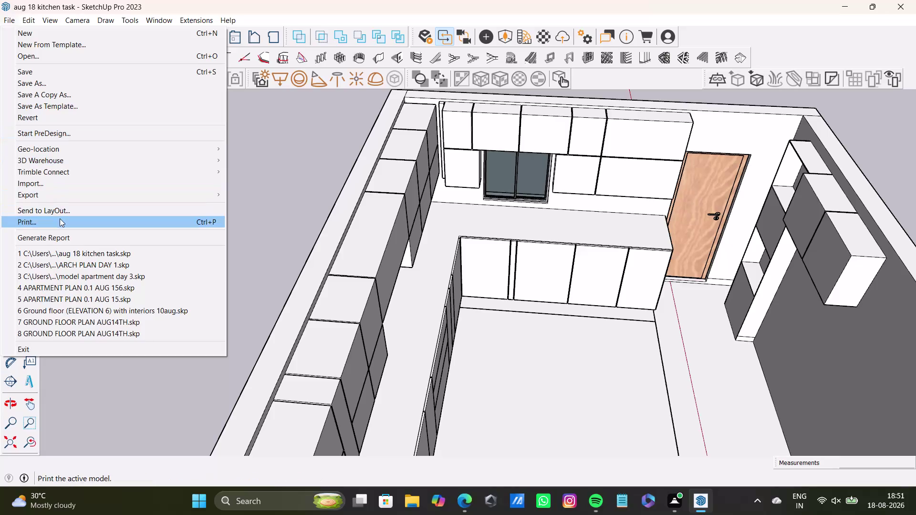
Import the Fridge model file from the Downloads folder.
click(57, 183)
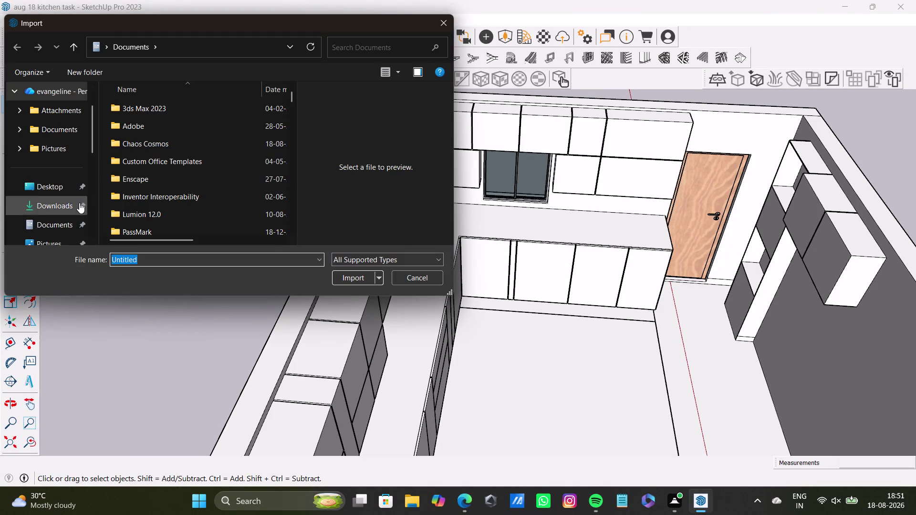
scroll(up, 3)
click(51, 93)
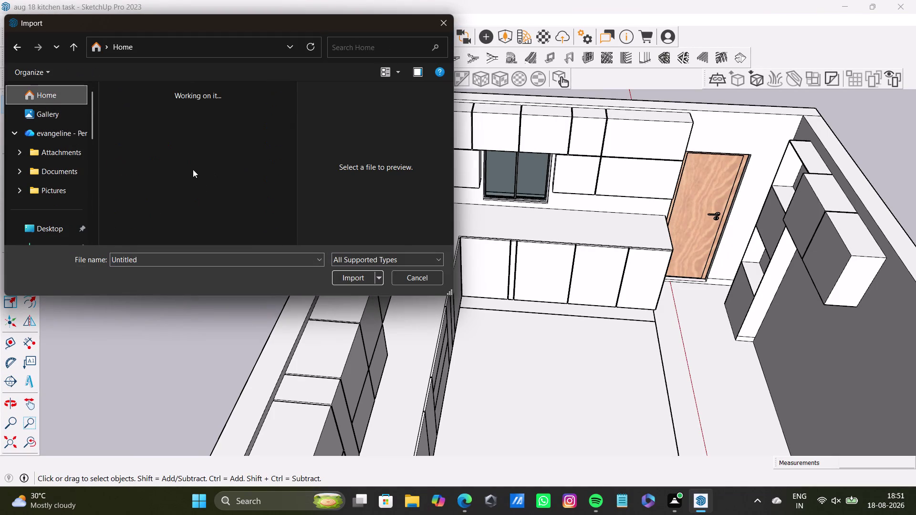
scroll(down, 3)
scroll(down, 3)
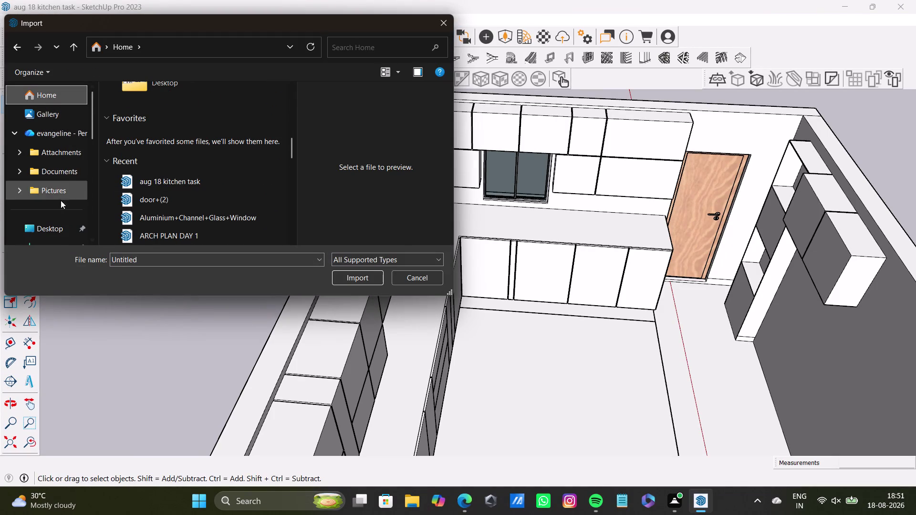
click(51, 230)
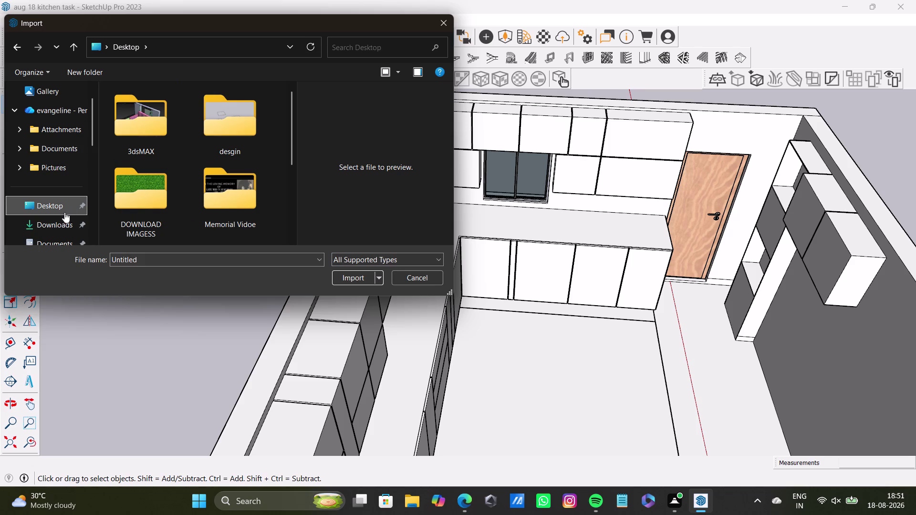
click(61, 223)
click(158, 130)
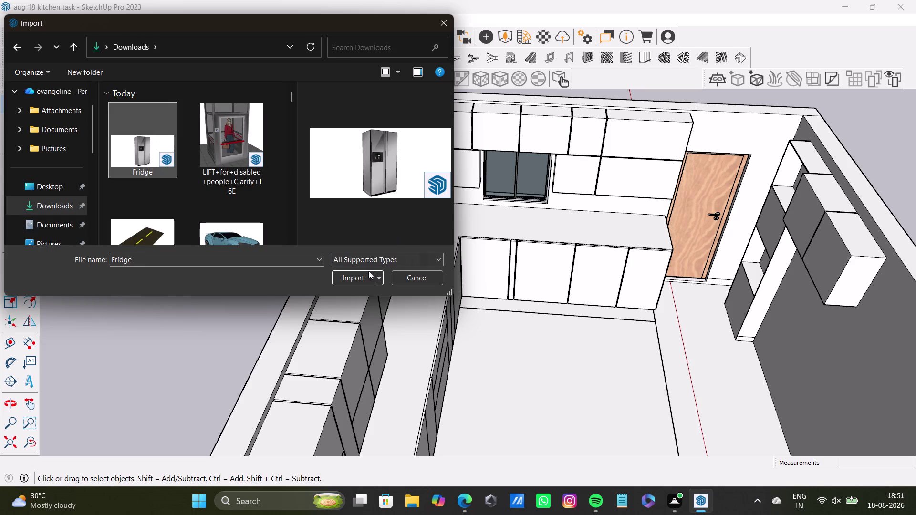
click(361, 275)
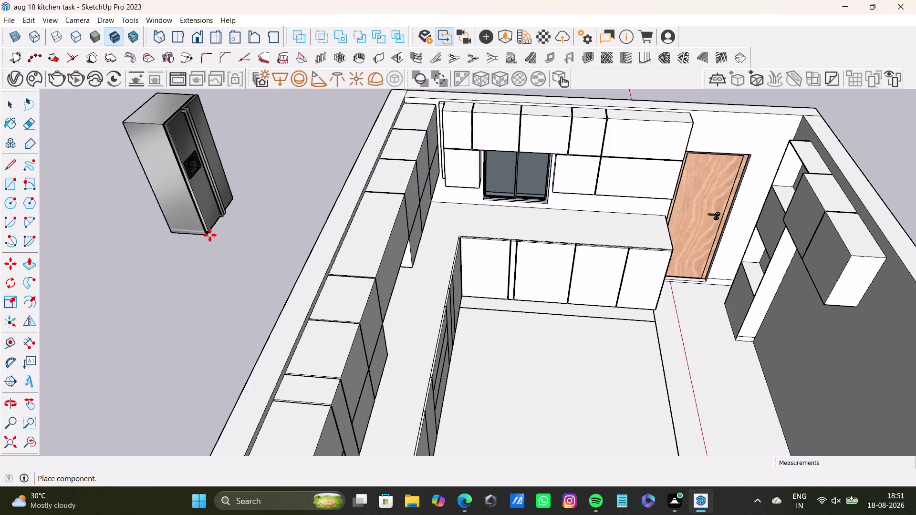
Drop the imported fridge into the scene and orbit in close to it.
click(210, 237)
scroll(down, 3)
middle_drag(300, 251, 416, 326)
middle_drag(409, 319, 389, 326)
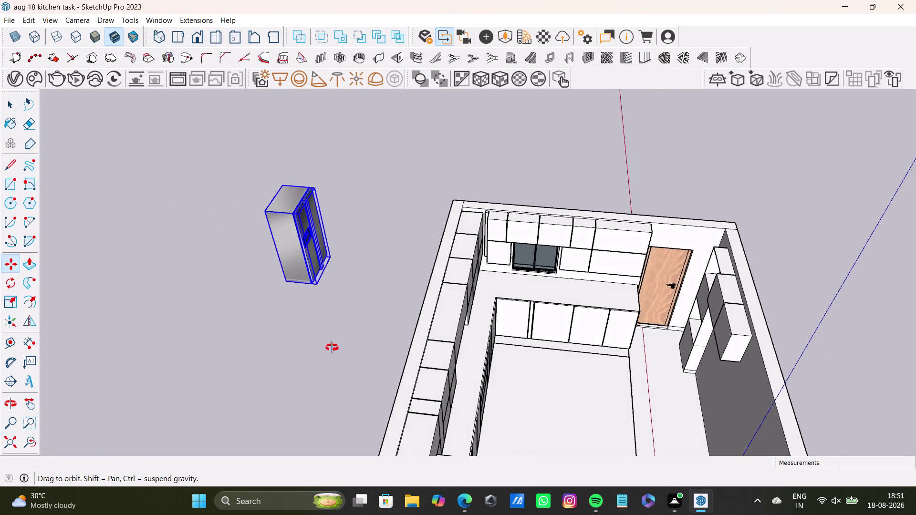
middle_drag(389, 326, 165, 340)
scroll(up, 3)
middle_drag(442, 220, 449, 342)
scroll(down, 3)
scroll(up, 3)
middle_drag(496, 255, 517, 348)
middle_drag(525, 345, 479, 358)
Rotate the fridge 180 degrees about the red axis from its corner.
key(q)
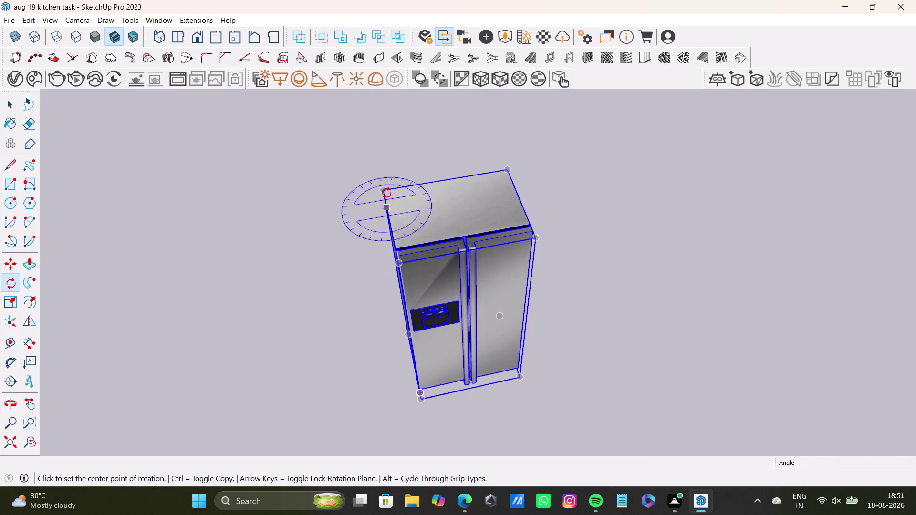
drag(383, 190, 402, 186)
click(511, 168)
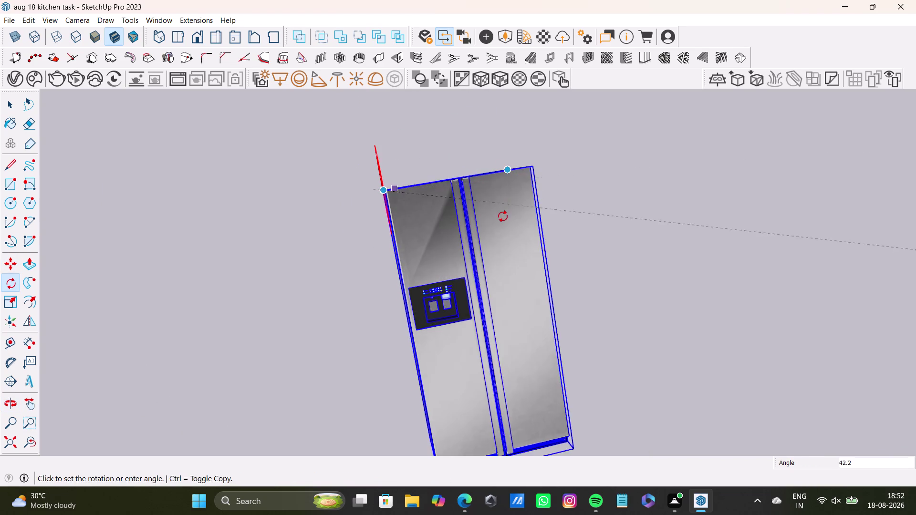
key(space)
key(q)
key(Up)
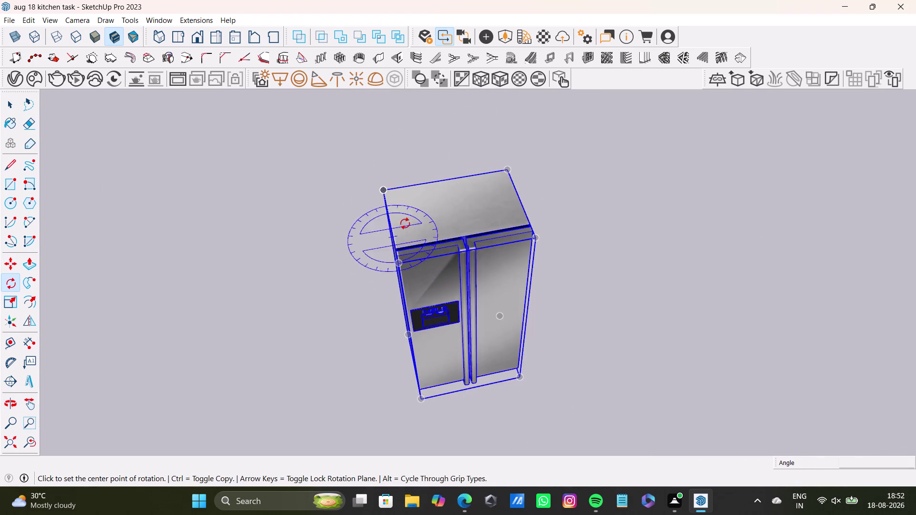
click(384, 190)
click(509, 167)
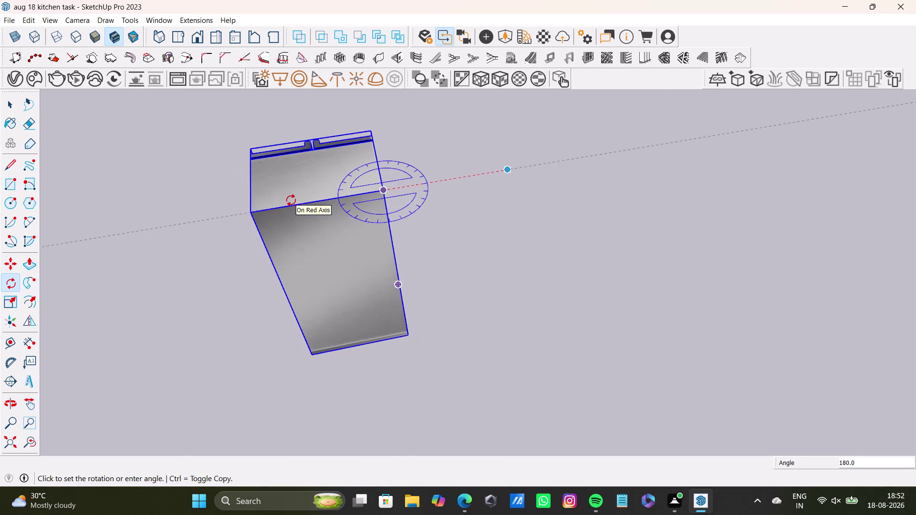
click(291, 201)
key(space)
scroll(down, 3)
middle_drag(304, 270, 586, 276)
scroll(down, 3)
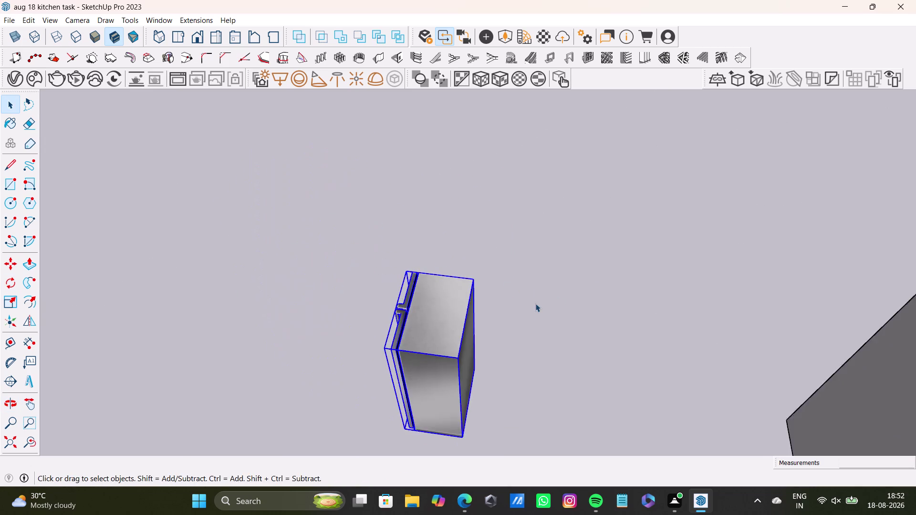
middle_drag(536, 303, 523, 177)
Move the fridge over into the kitchen corner.
key(m)
drag(455, 322, 459, 320)
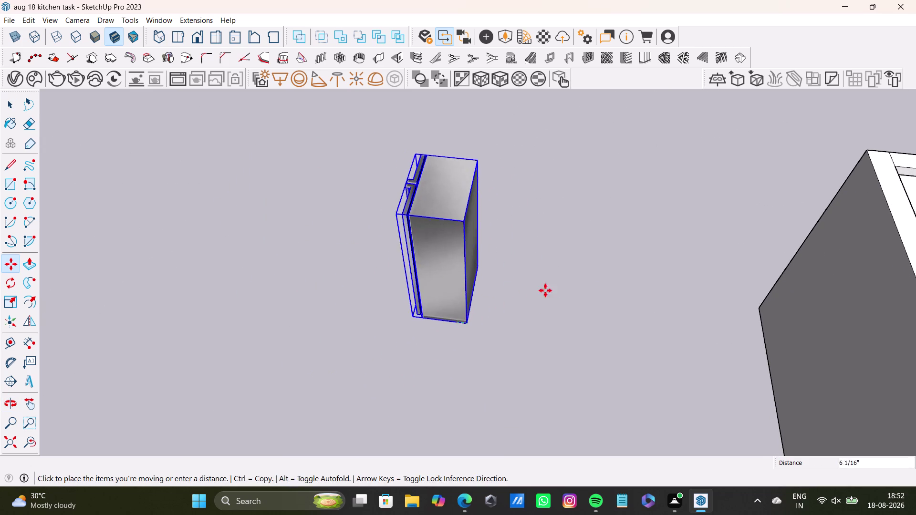
scroll(down, 3)
middle_drag(849, 300, 399, 225)
scroll(down, 3)
scroll(up, 3)
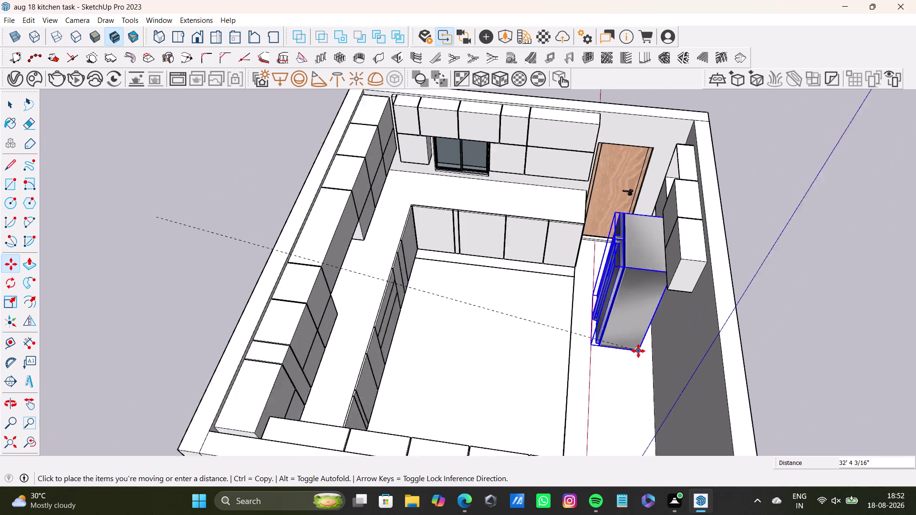
middle_drag(631, 350, 749, 335)
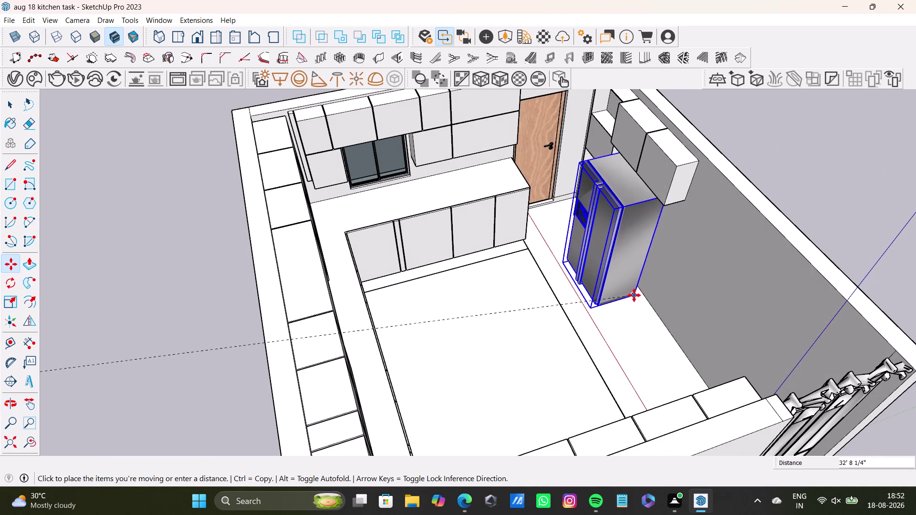
click(636, 294)
Snap the fridge's bottom corner against the wall.
scroll(up, 3)
middle_drag(622, 288, 544, 219)
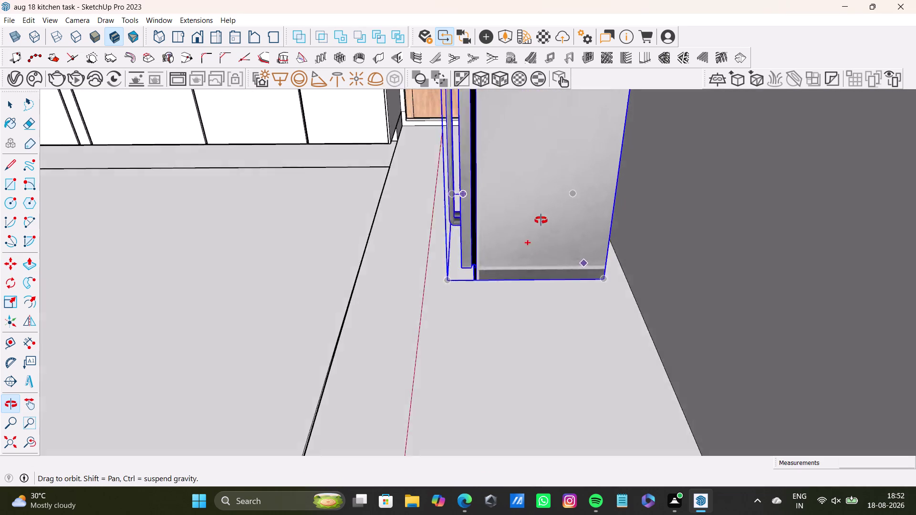
middle_drag(544, 220, 521, 238)
drag(589, 299, 597, 298)
click(611, 299)
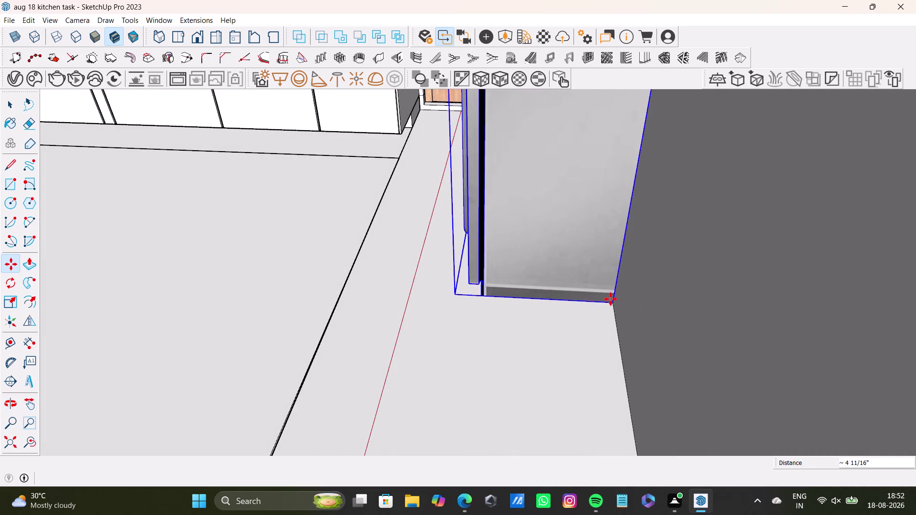
Orbit out to the whole room and back into the kitchen interior.
scroll(down, 3)
middle_drag(444, 258, 621, 287)
drag(15, 441, 19, 436)
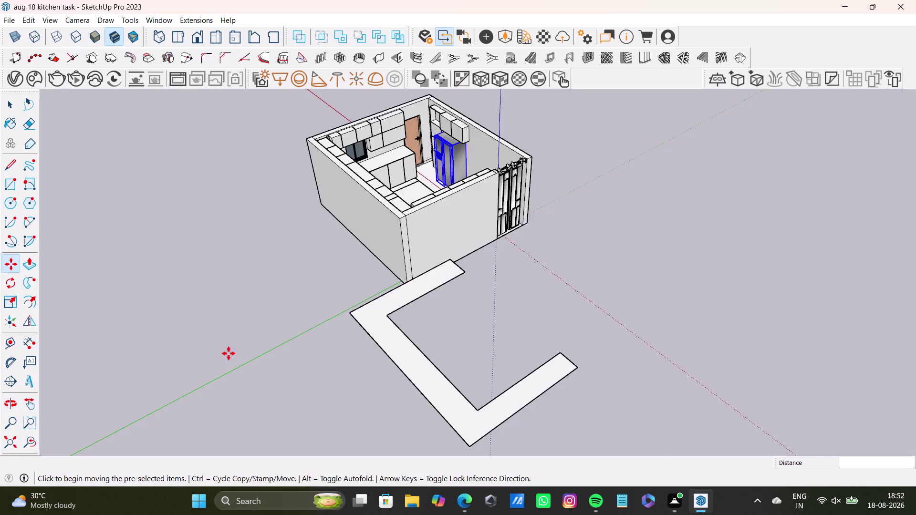
middle_drag(358, 299, 595, 292)
scroll(up, 3)
middle_drag(339, 202, 476, 211)
scroll(up, 3)
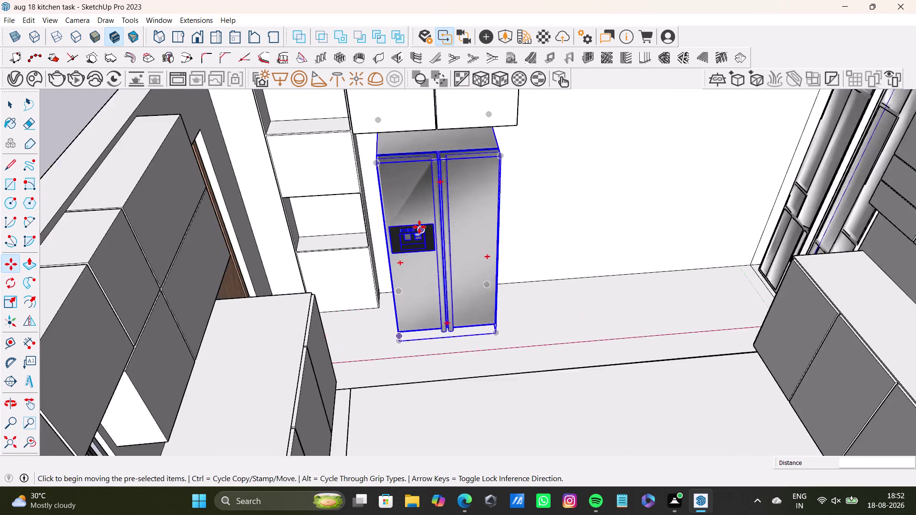
scroll(up, 3)
Inspect the fridge top under the upper cabinets and start scaling it.
middle_drag(419, 227, 475, 329)
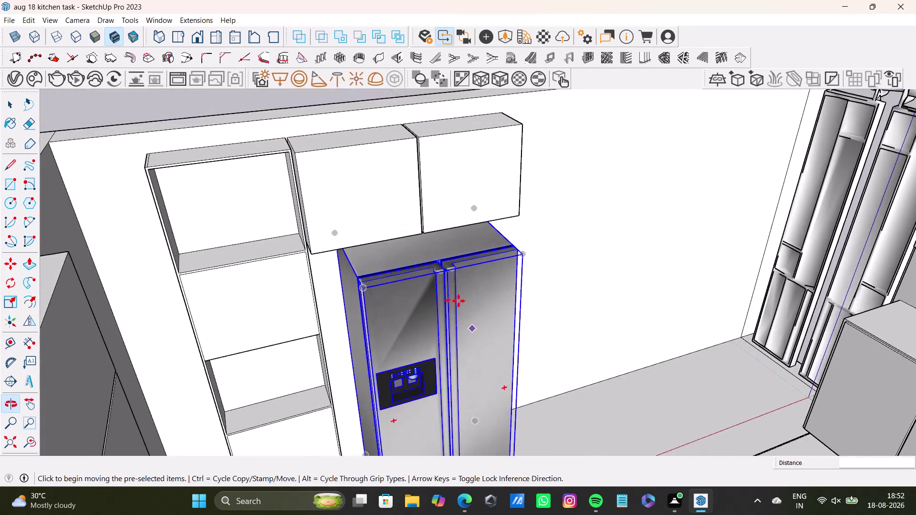
scroll(up, 3)
middle_drag(423, 260, 431, 186)
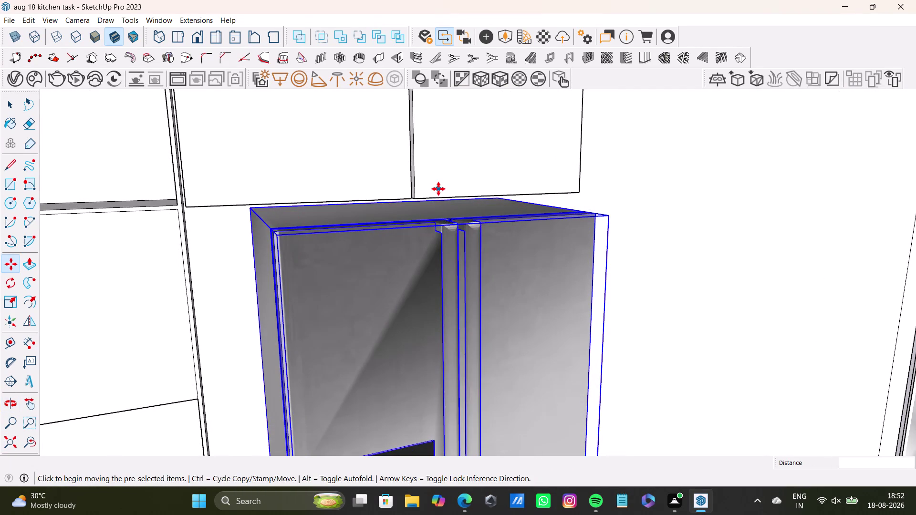
key(s)
drag(418, 208, 414, 199)
middle_drag(353, 280, 397, 318)
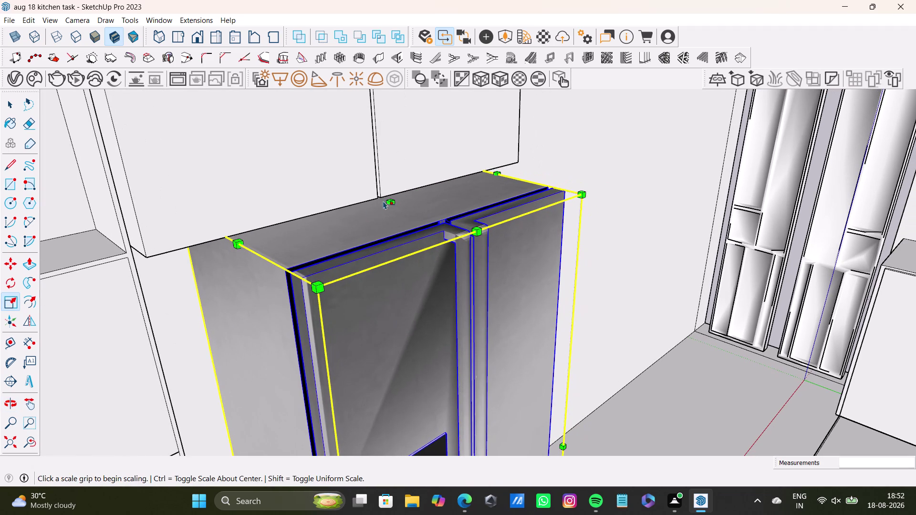
Shrink the fridge's height with the Scale grips to fit under the cabinets.
drag(388, 198, 390, 205)
drag(390, 201, 393, 226)
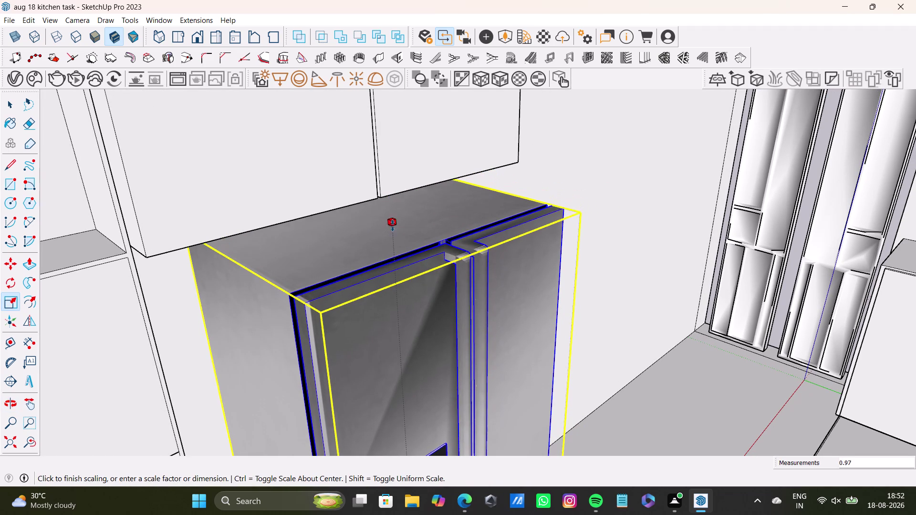
drag(392, 226, 393, 244)
middle_drag(412, 264, 410, 170)
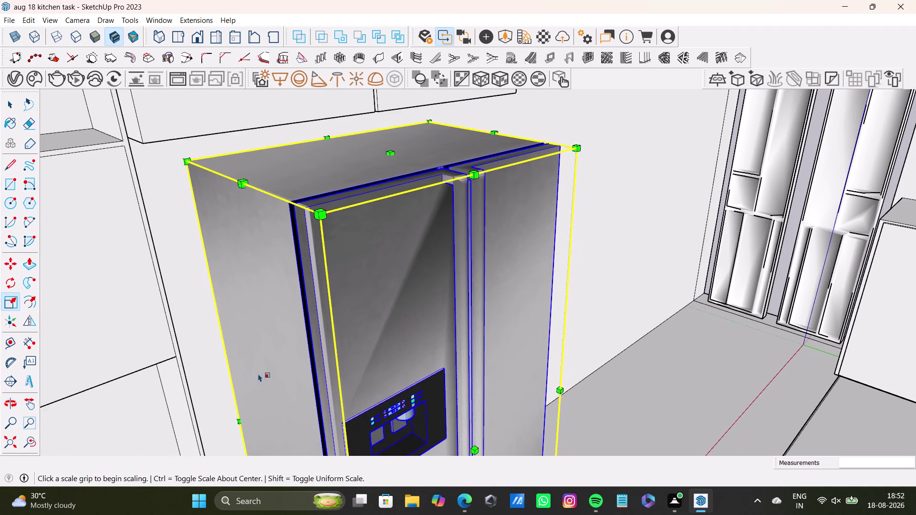
Orbit around the fridge, resize it further, then deselect it.
scroll(down, 3)
middle_drag(272, 367, 314, 243)
drag(3, 440, 7, 439)
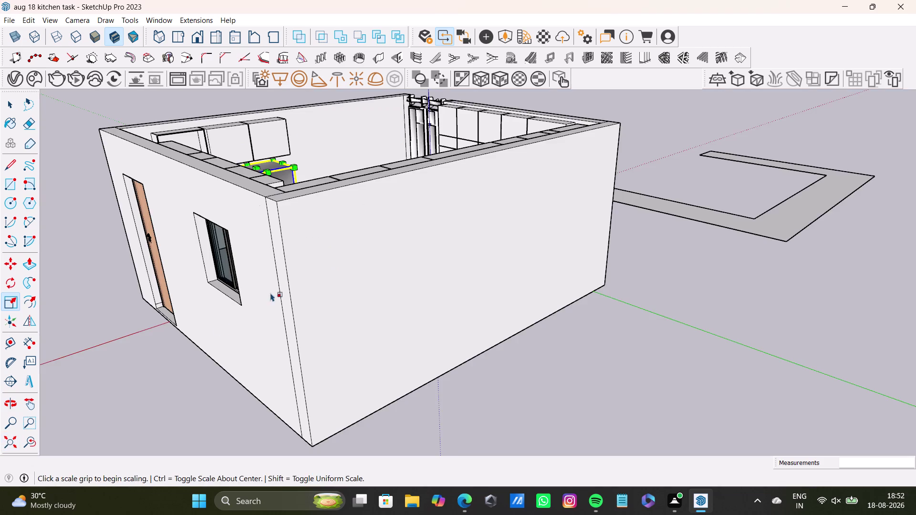
middle_drag(302, 211, 337, 396)
scroll(up, 3)
middle_drag(277, 303, 277, 360)
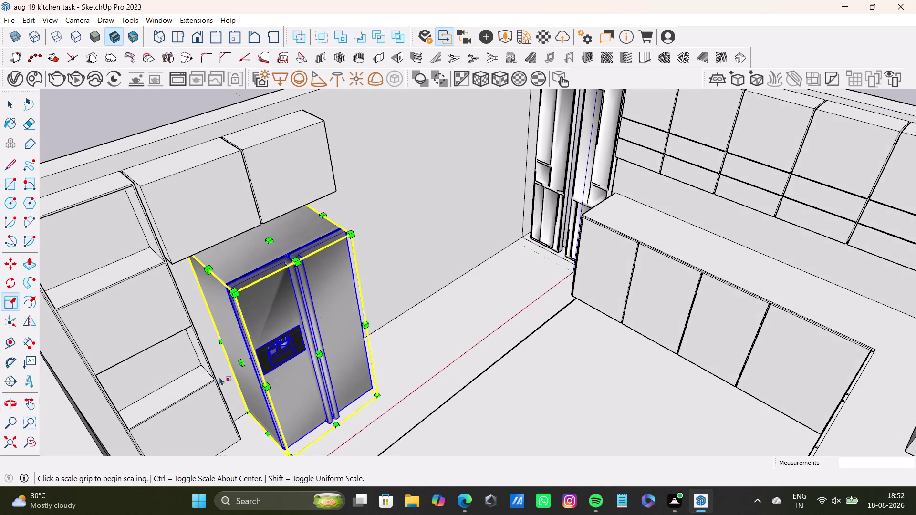
drag(242, 365, 231, 369)
drag(317, 357, 294, 341)
key(space)
click(144, 131)
click(143, 123)
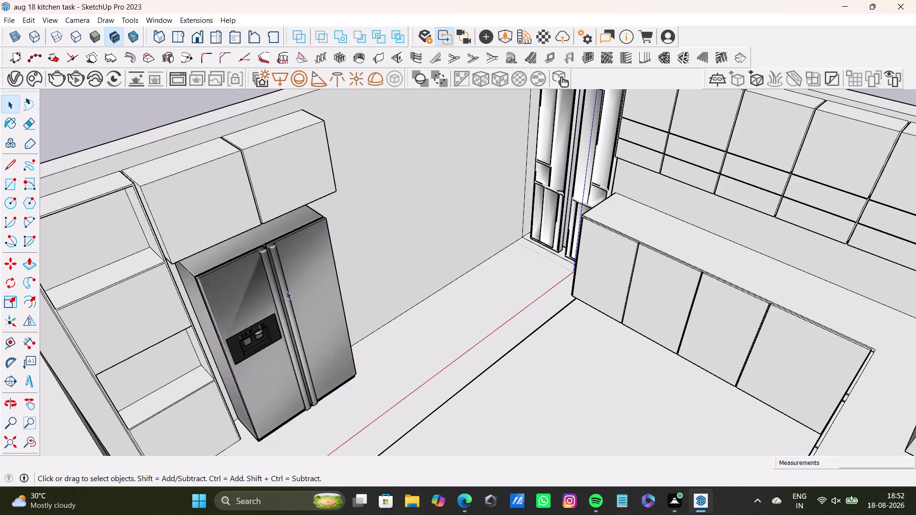
Orbit around the kitchen to view the refrigerator's exposed side.
middle_drag(286, 291, 119, 320)
scroll(down, 3)
middle_drag(275, 288, 430, 384)
middle_drag(438, 384, 353, 394)
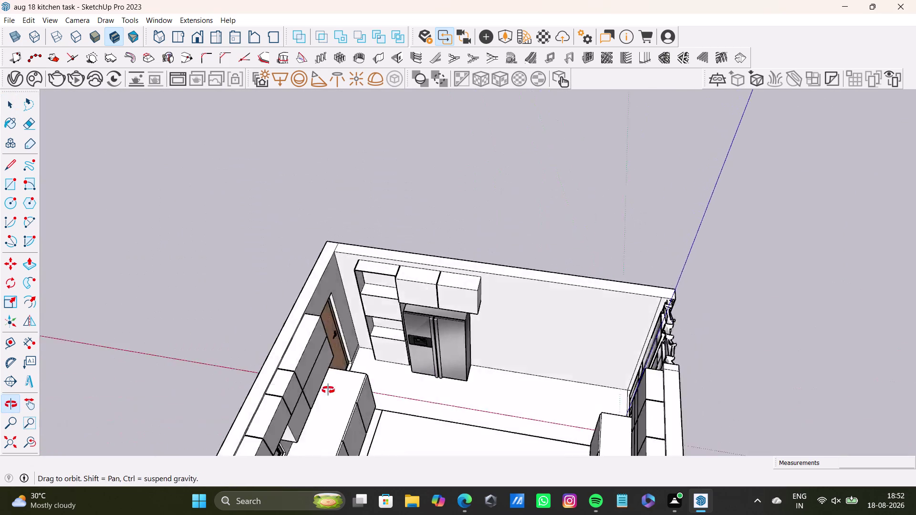
middle_drag(353, 394, 220, 359)
scroll(up, 3)
middle_drag(380, 330, 460, 234)
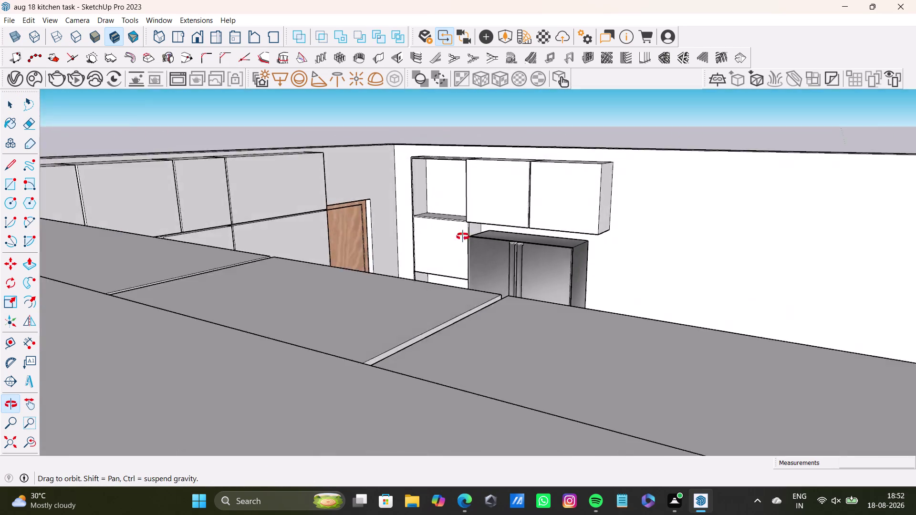
middle_drag(459, 235, 570, 283)
scroll(up, 3)
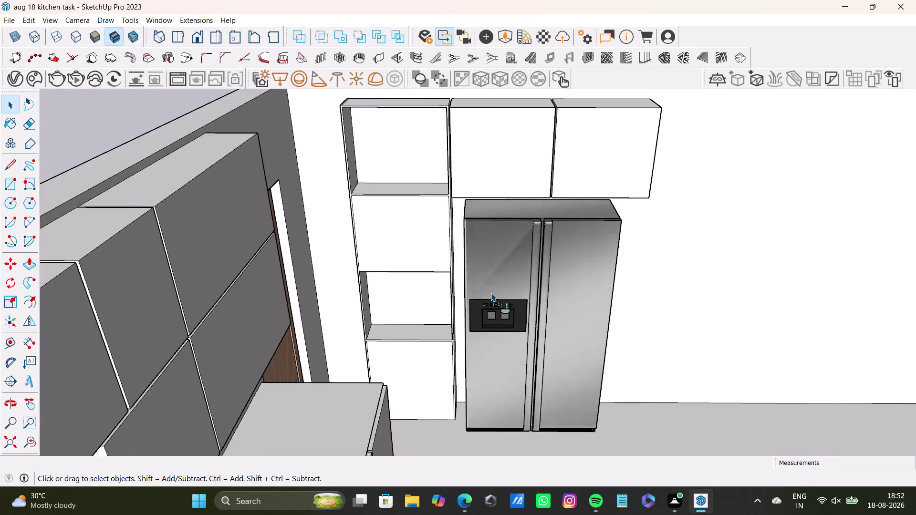
scroll(up, 3)
middle_drag(491, 293, 544, 368)
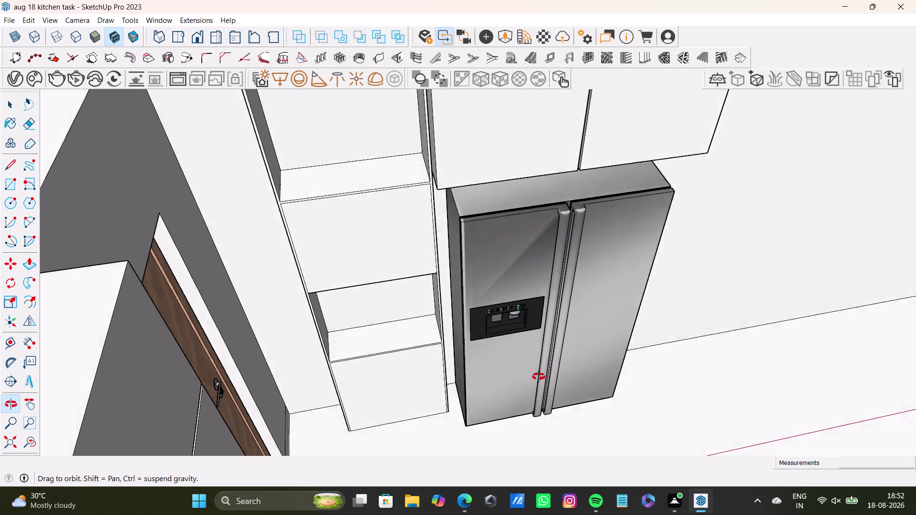
middle_drag(544, 368, 319, 320)
scroll(down, 3)
middle_drag(523, 291, 387, 239)
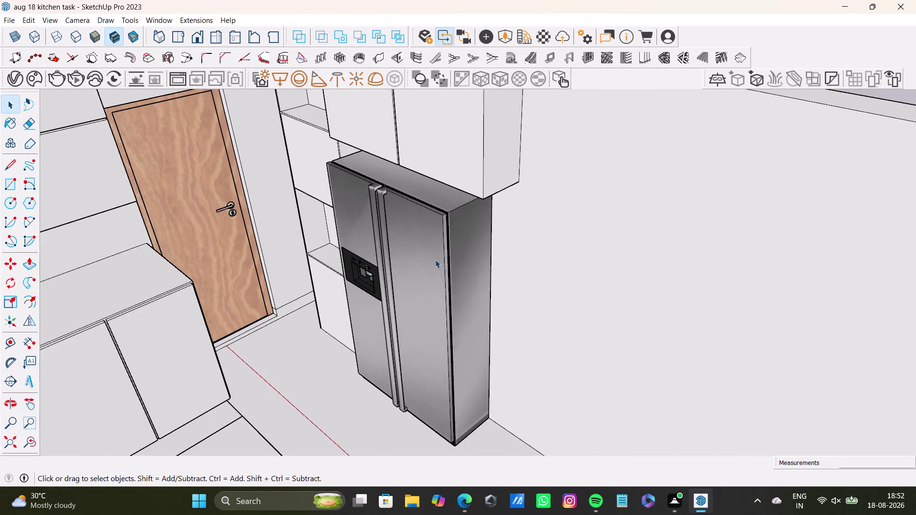
middle_drag(428, 263, 344, 254)
Widen the refrigerator by a factor of 1.10 along the red axis.
key(s)
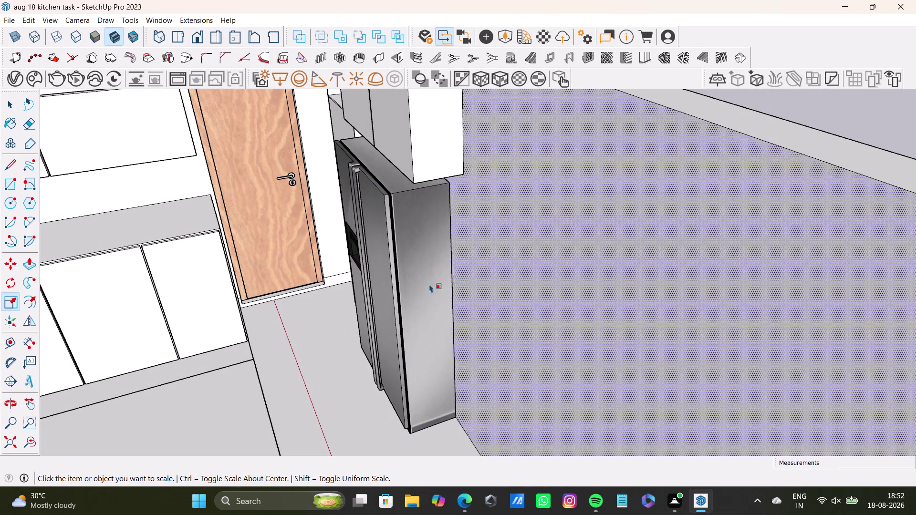
key(s)
drag(426, 324, 433, 330)
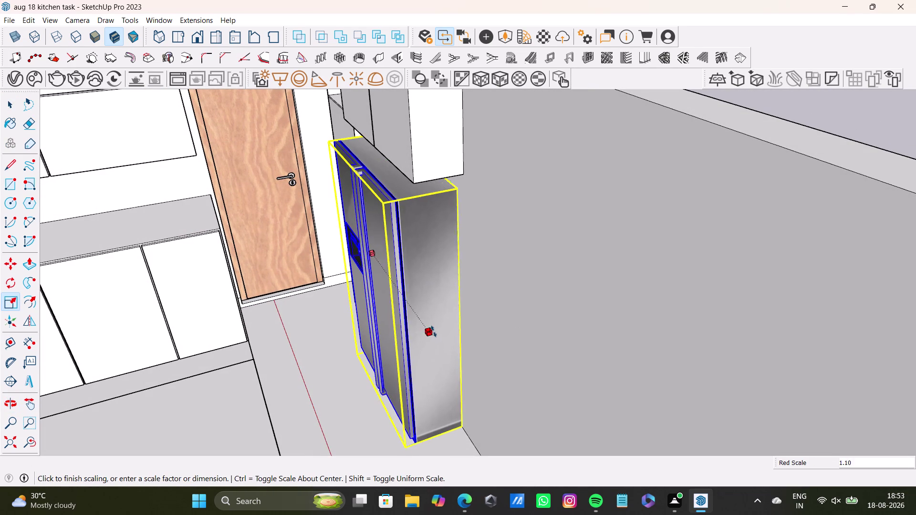
drag(433, 331, 437, 335)
drag(367, 301, 360, 304)
key(space)
click(809, 102)
scroll(down, 3)
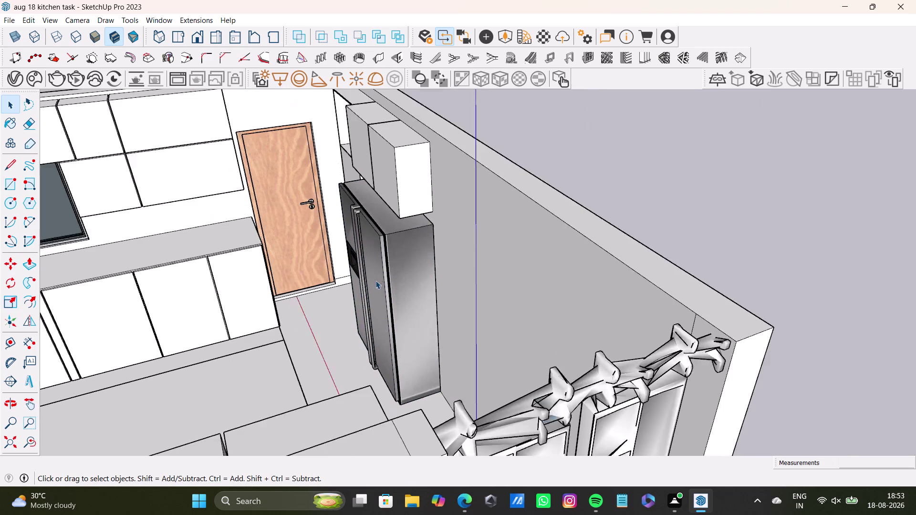
Swing the view away from the refrigerator and clear the selection.
scroll(down, 3)
middle_drag(377, 276, 494, 266)
click(675, 193)
key(space)
scroll(up, 3)
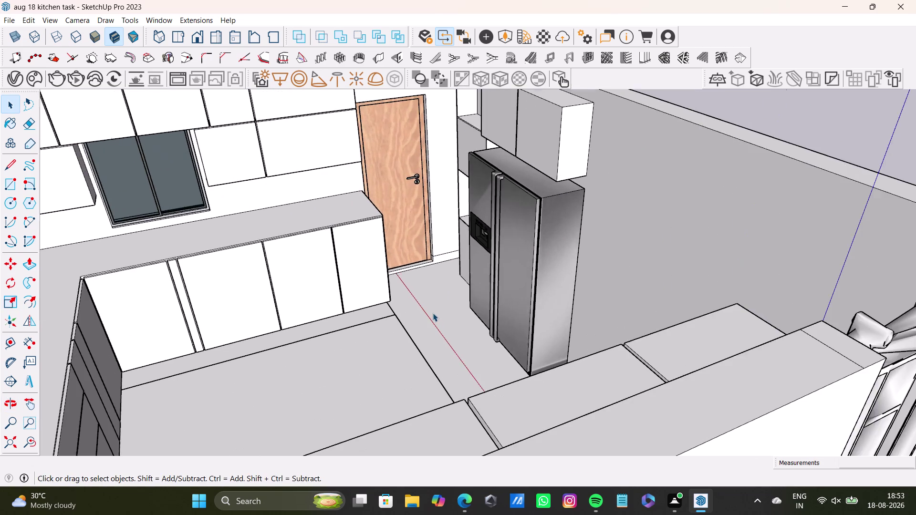
scroll(down, 3)
Orbit around the room and zoom in on the far wall's cabinet strips.
middle_drag(433, 312, 146, 292)
scroll(up, 3)
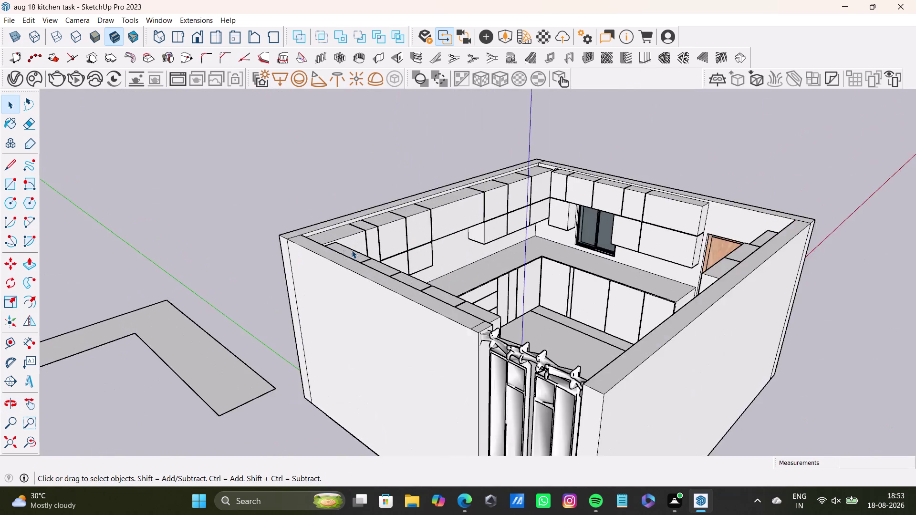
scroll(up, 3)
middle_drag(466, 278, 250, 274)
scroll(down, 3)
middle_drag(323, 251, 389, 276)
middle_drag(448, 309, 447, 312)
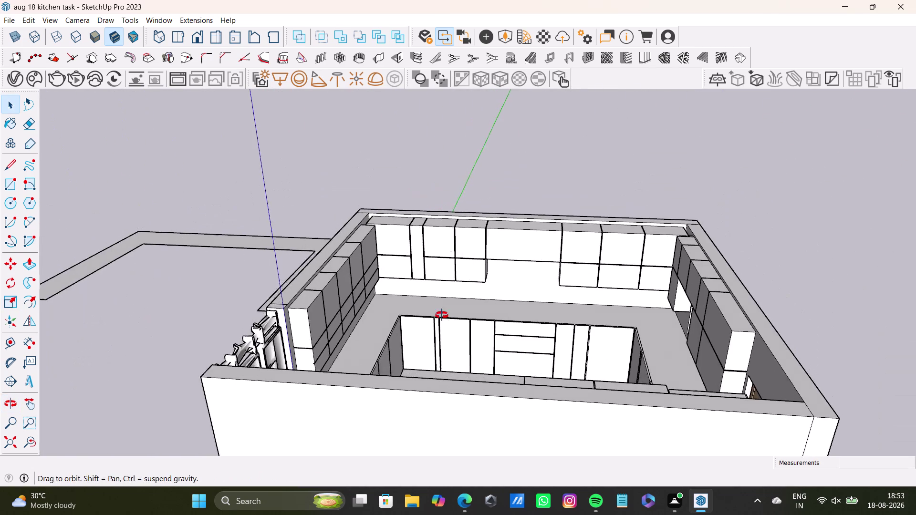
middle_drag(446, 312, 289, 327)
scroll(up, 3)
middle_drag(352, 283, 239, 242)
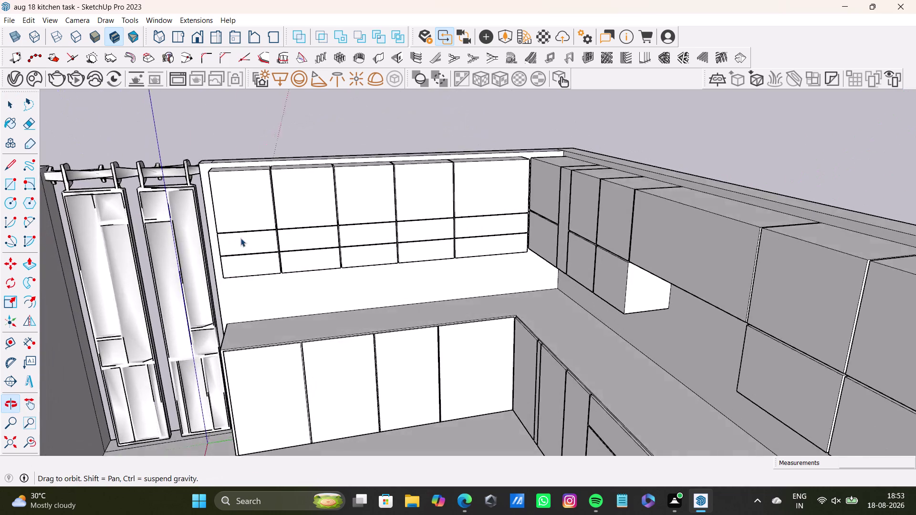
middle_drag(239, 242, 239, 241)
scroll(up, 3)
Paint the eleven backsplash strips on the first wall with the glass material.
click(272, 246)
click(283, 281)
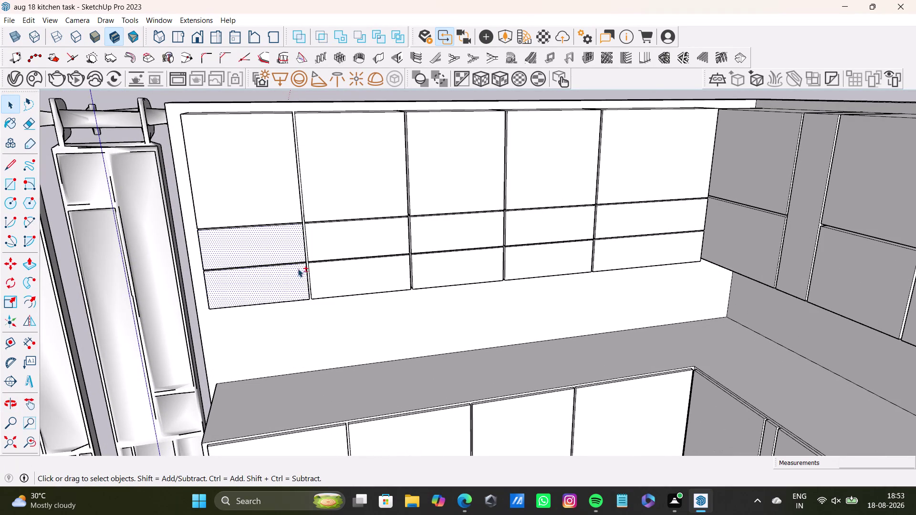
click(319, 243)
click(335, 280)
click(446, 238)
click(448, 272)
click(373, 282)
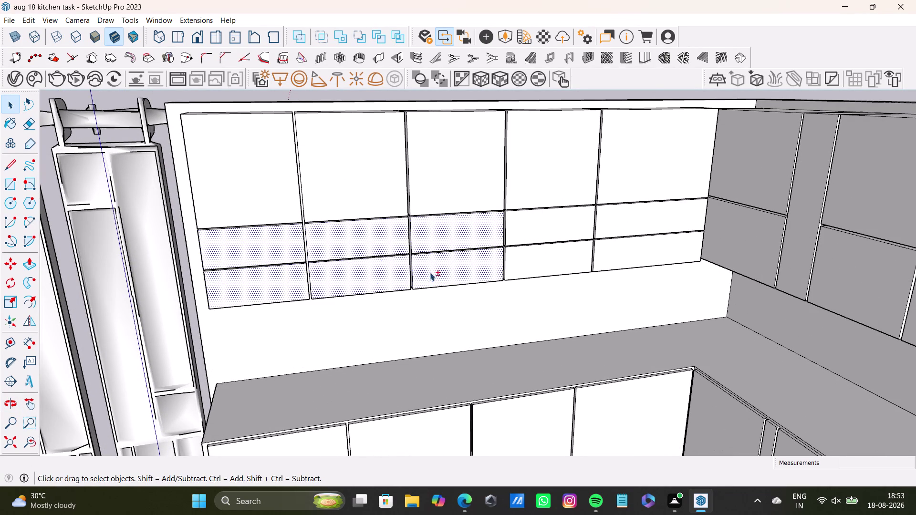
click(531, 223)
click(538, 269)
click(623, 231)
click(623, 251)
Paint the strips around the window corner and on the left wall with glass.
middle_drag(426, 289, 505, 316)
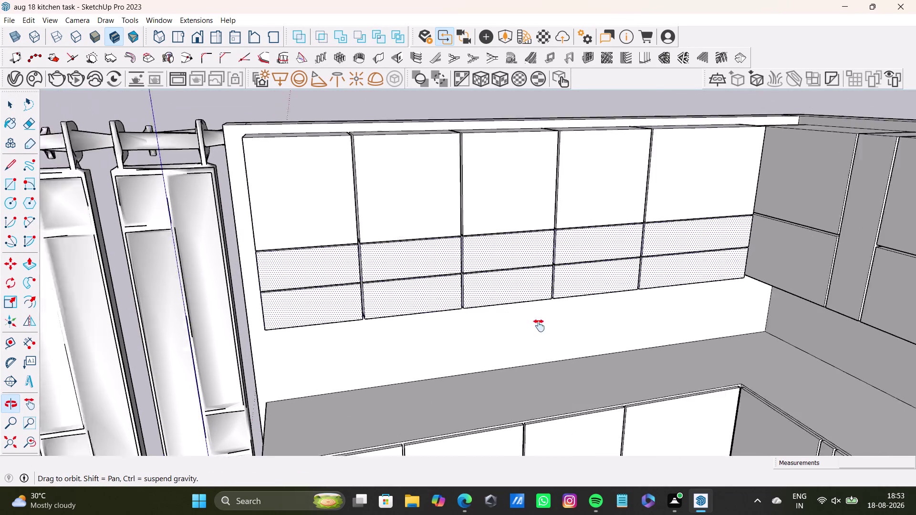
middle_drag(505, 316, 593, 333)
middle_drag(465, 327, 729, 364)
middle_drag(634, 266, 300, 346)
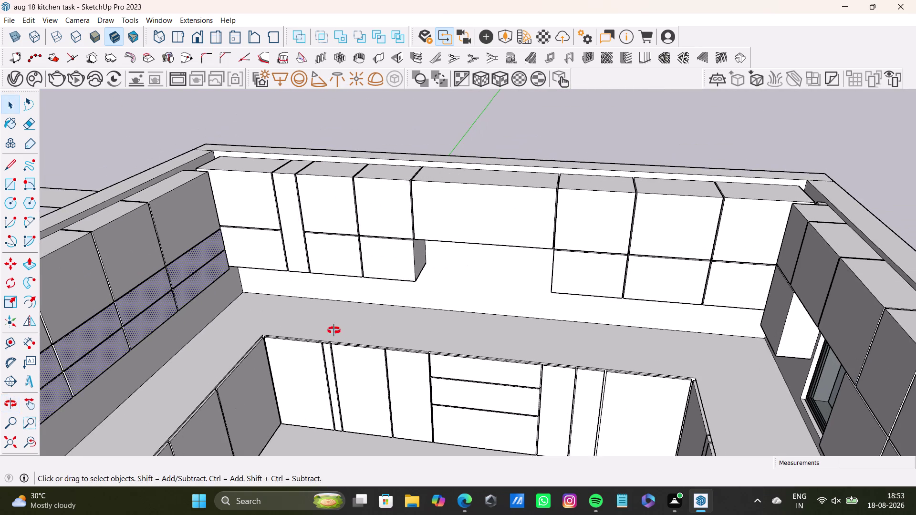
middle_drag(333, 330, 554, 363)
middle_drag(588, 317, 312, 327)
click(362, 206)
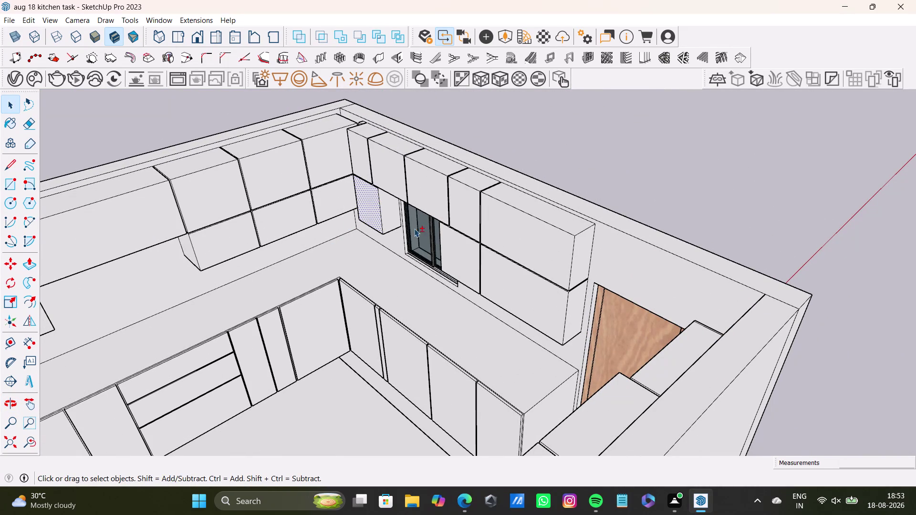
click(457, 261)
click(516, 276)
click(334, 203)
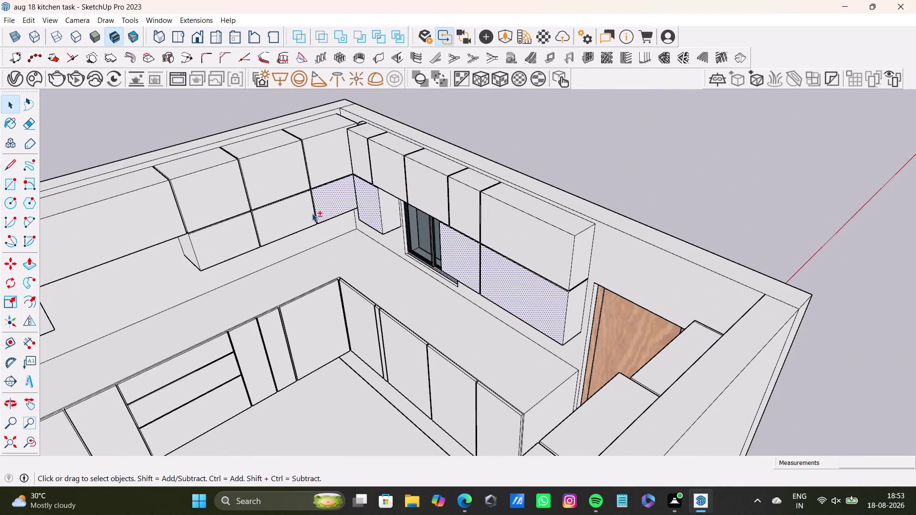
click(299, 215)
click(224, 238)
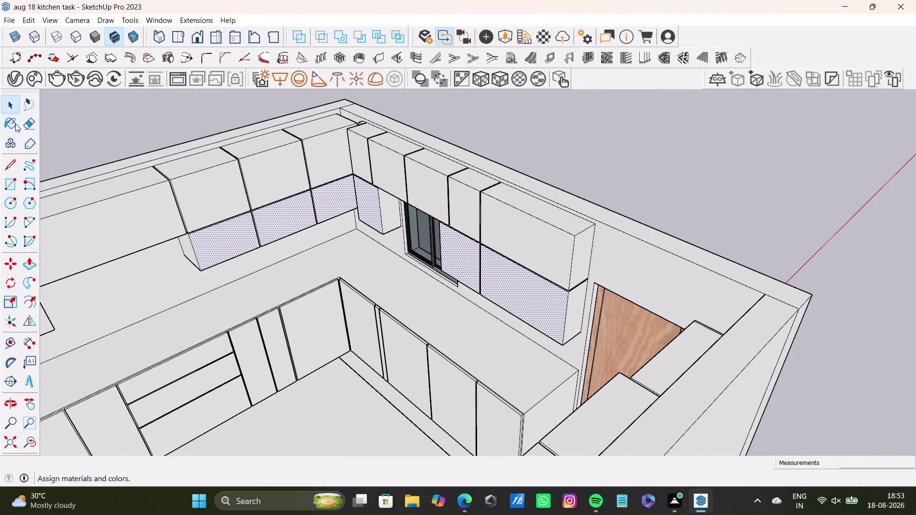
click(15, 124)
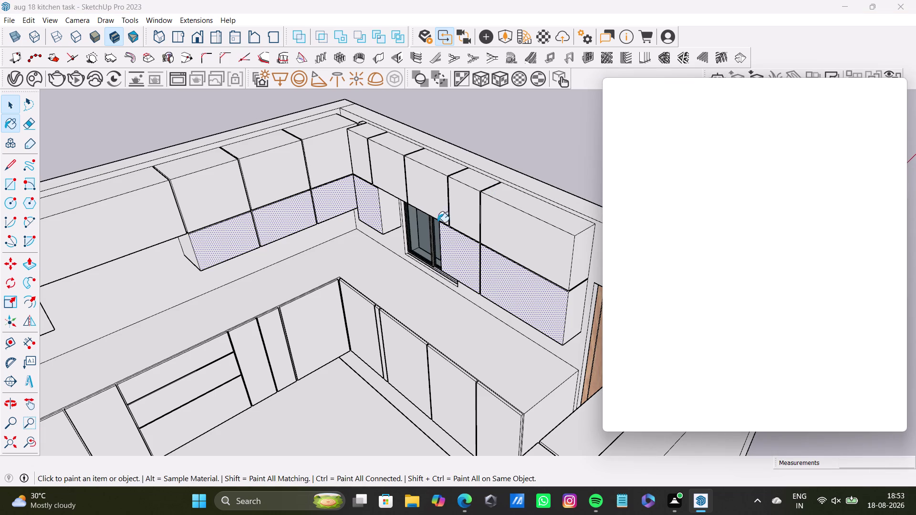
scroll(down, 3)
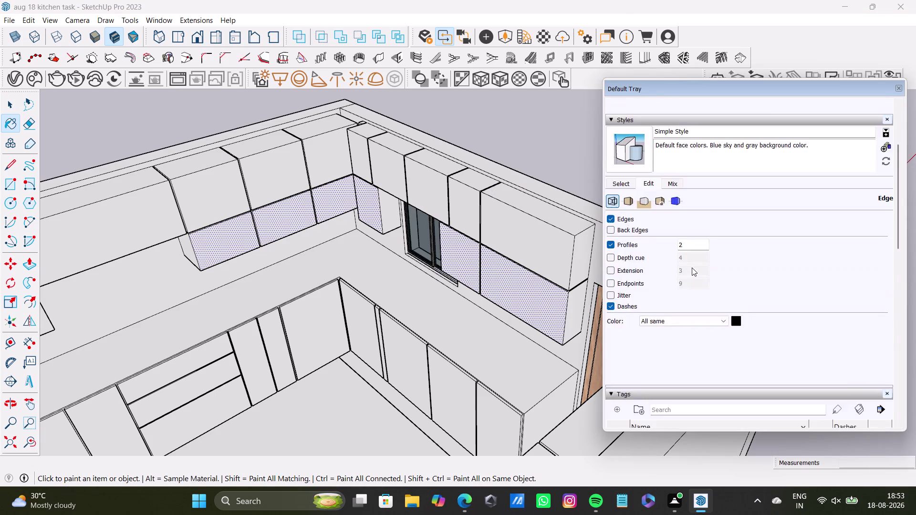
scroll(down, 3)
scroll(down, 3)
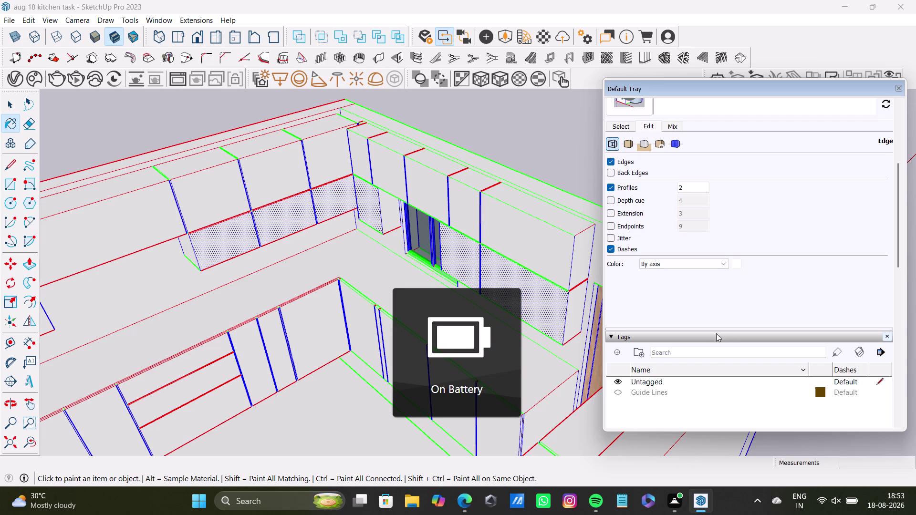
scroll(down, 3)
drag(898, 208, 897, 240)
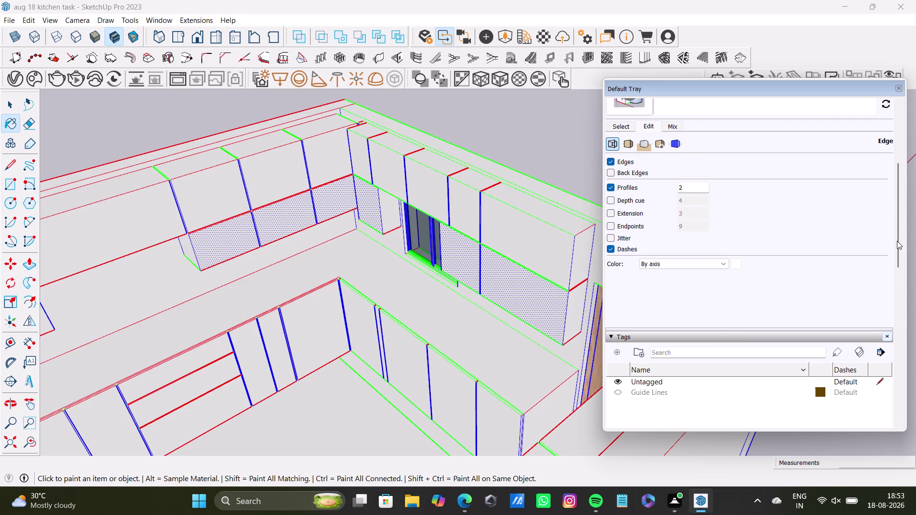
drag(898, 240, 897, 241)
drag(897, 242, 897, 348)
click(586, 170)
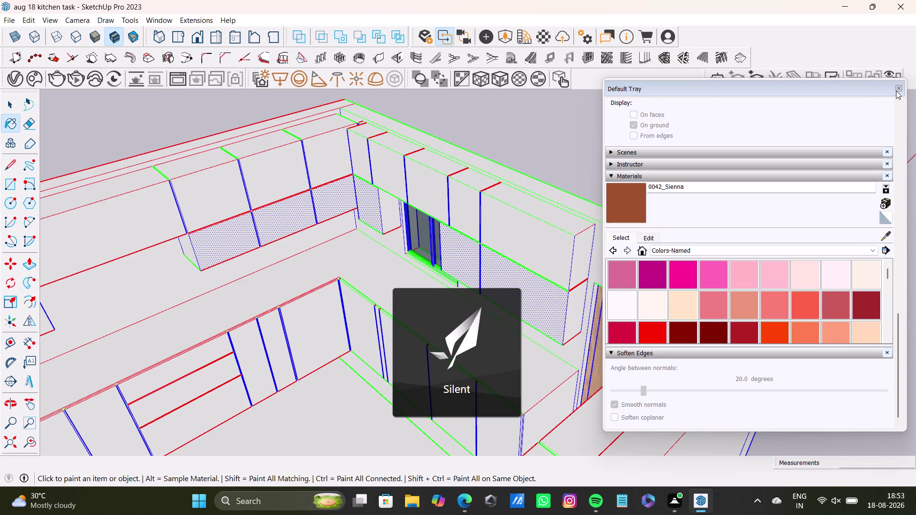
click(899, 90)
key(ctrl+z)
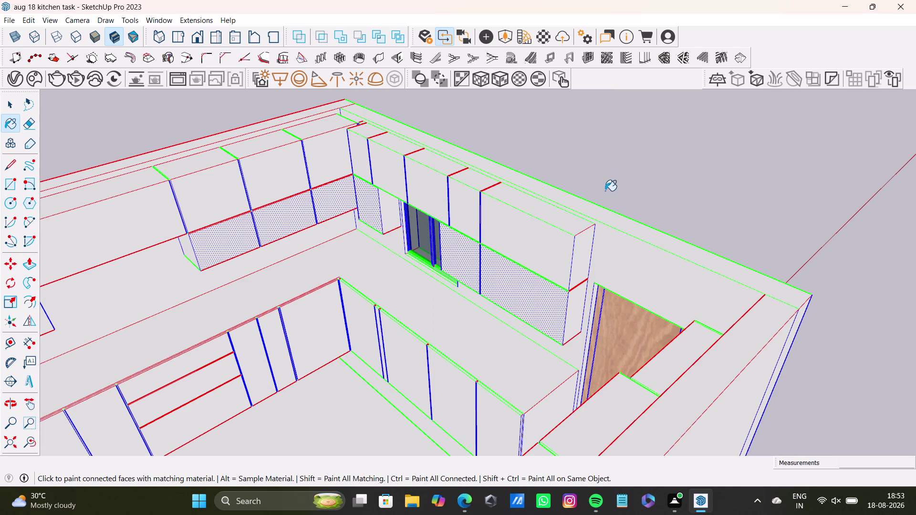
key(space)
double_click(636, 189)
key(space)
double_click(636, 189)
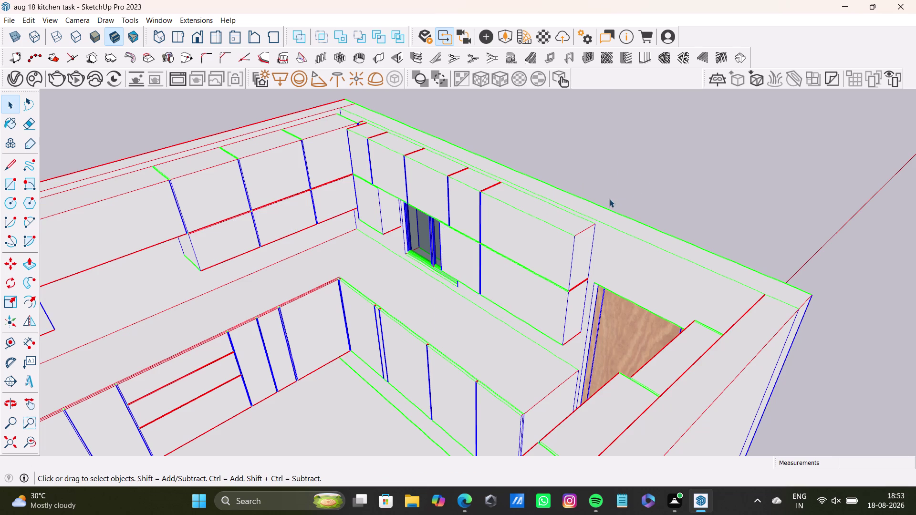
click(609, 199)
scroll(down, 3)
Orbit the kitchen to an overhead view and adjust the zoom.
click(450, 40)
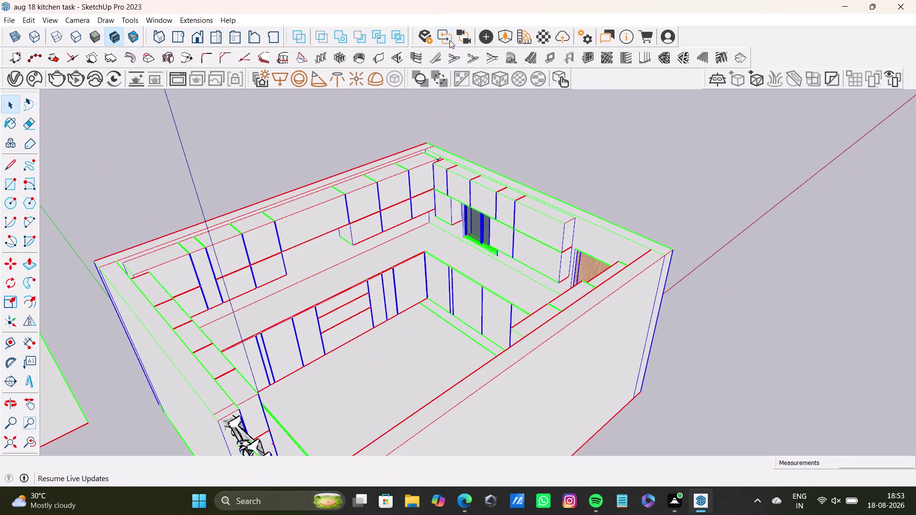
middle_drag(604, 194, 366, 184)
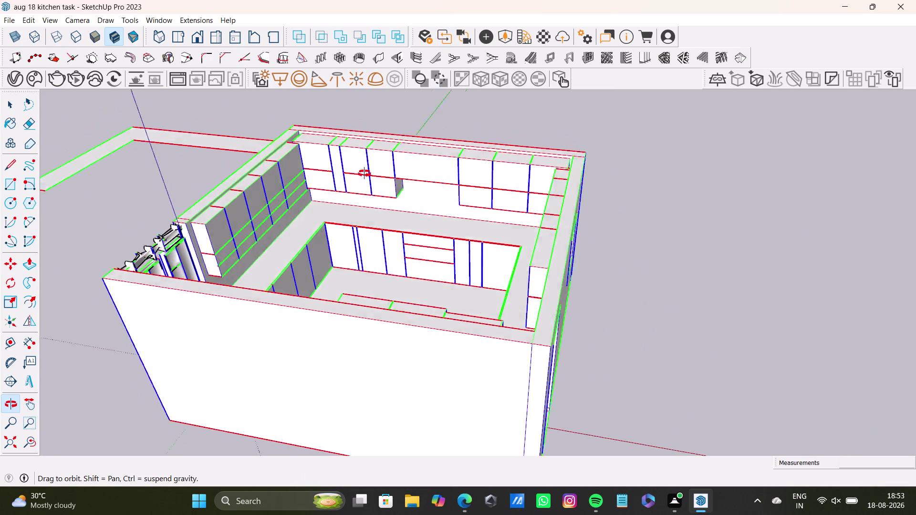
middle_drag(366, 184, 614, 257)
key(space)
double_click(642, 183)
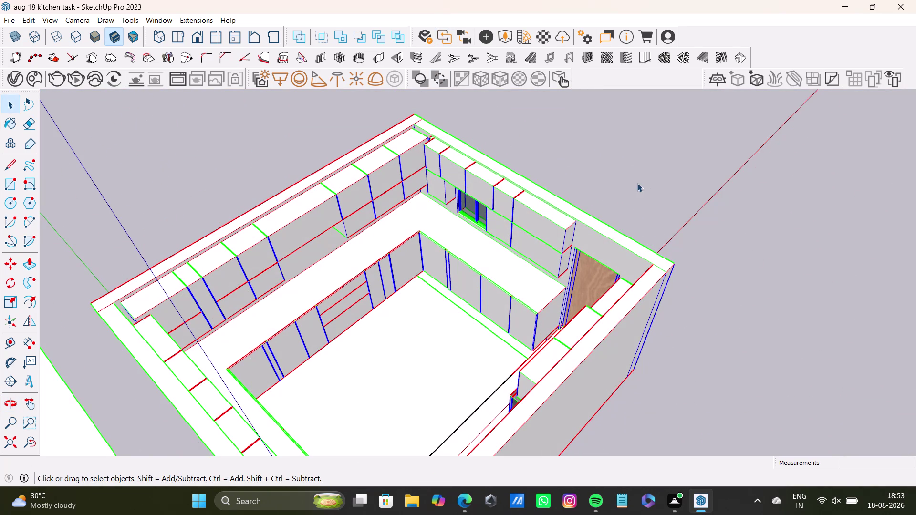
scroll(down, 3)
scroll(down, 3)
scroll(up, 3)
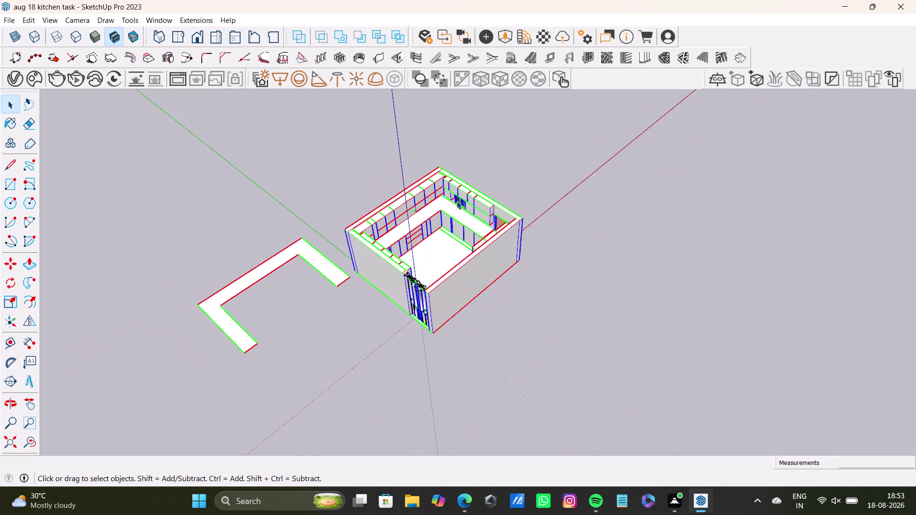
scroll(up, 3)
Switch to Shaded With Textures and load the Paint Bucket with Sienna.
click(115, 34)
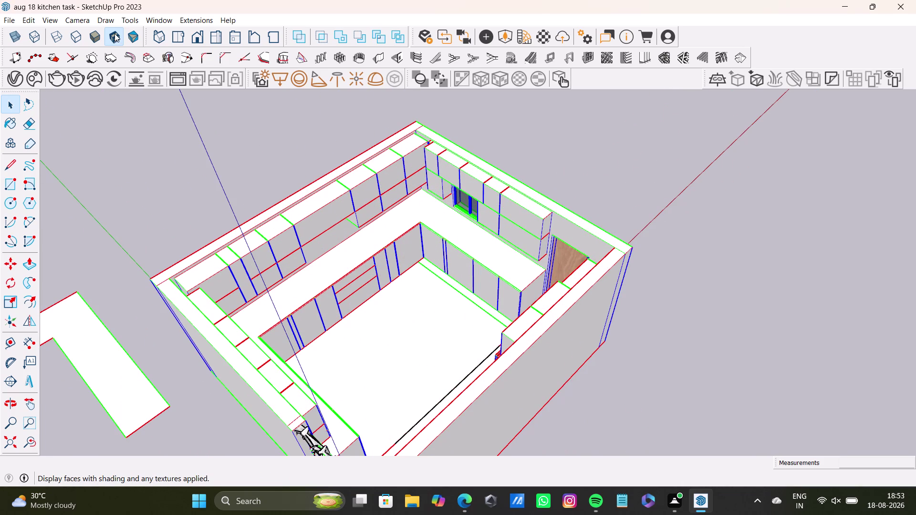
click(114, 34)
click(115, 33)
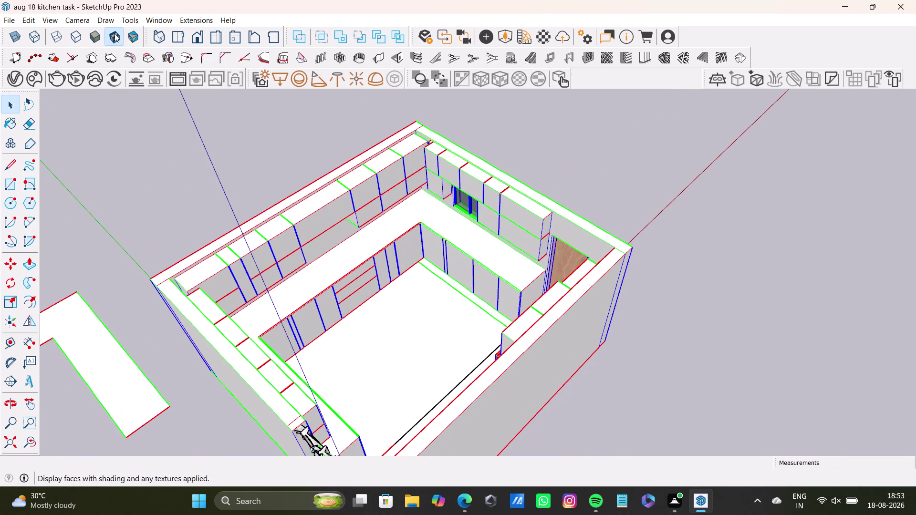
click(115, 34)
click(13, 127)
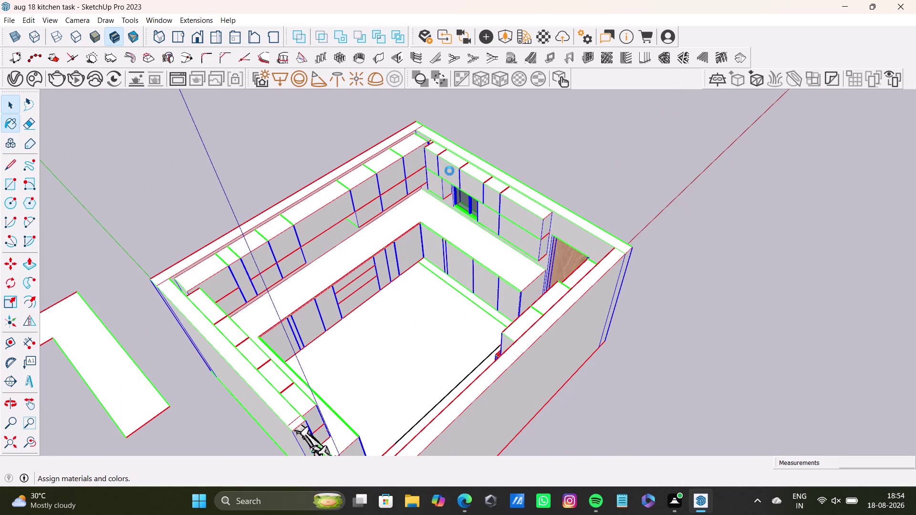
scroll(up, 3)
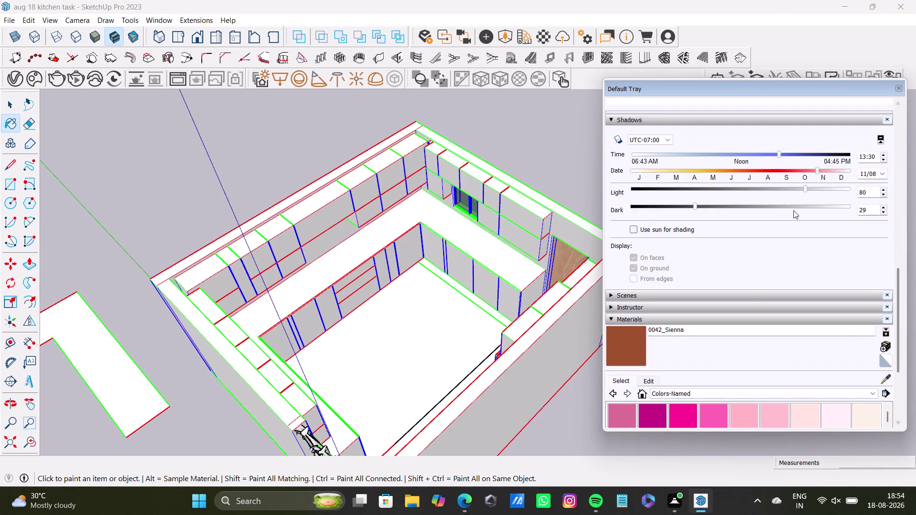
Uncheck Edges and Profiles in the Styles edge settings.
scroll(up, 3)
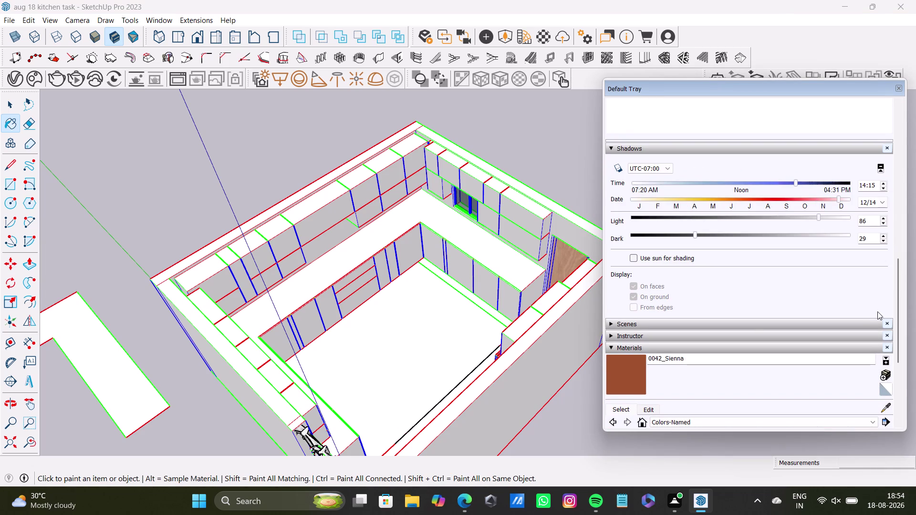
drag(896, 319, 896, 222)
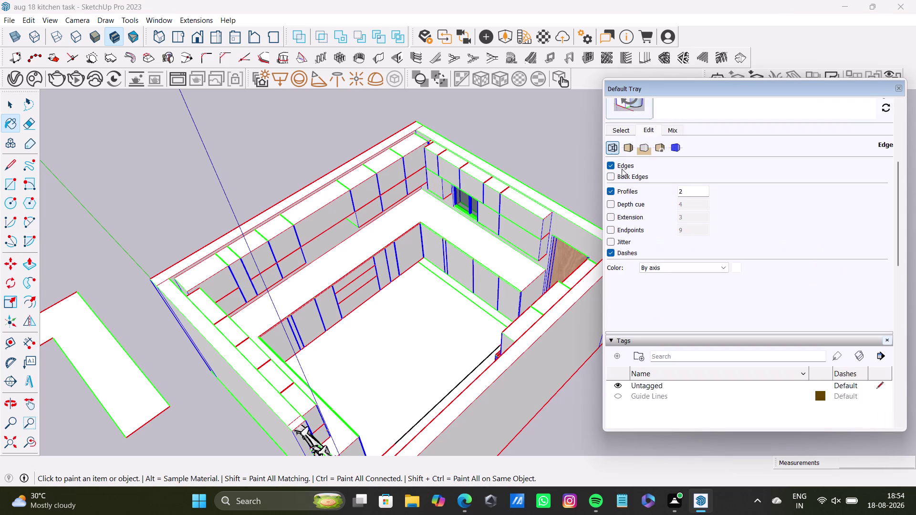
drag(894, 235, 903, 209)
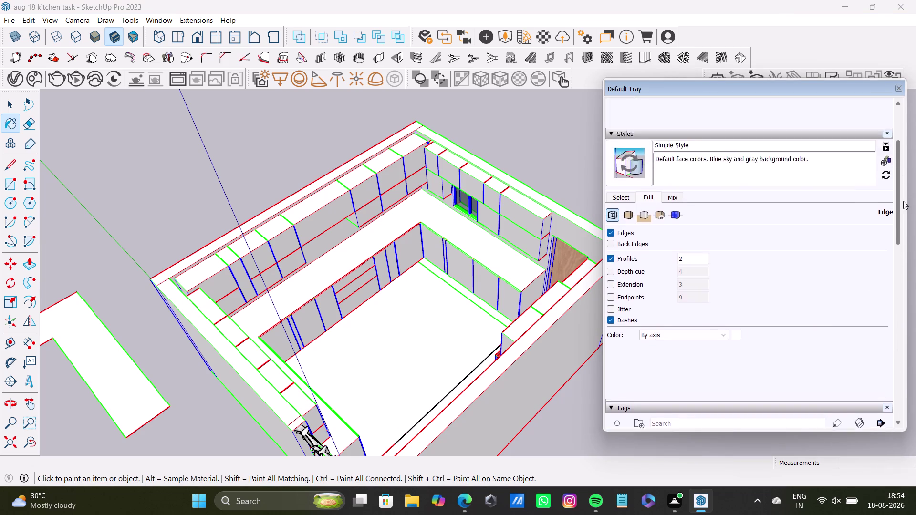
drag(904, 210, 902, 188)
click(610, 341)
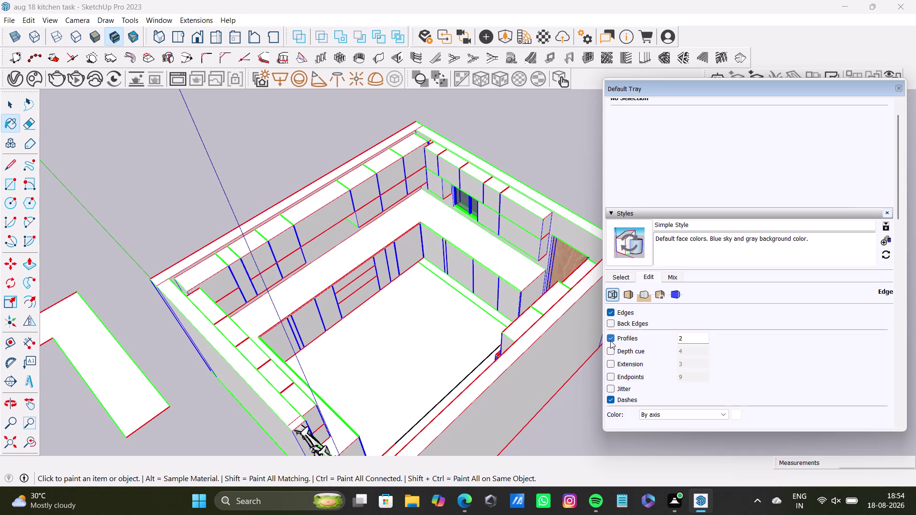
click(611, 310)
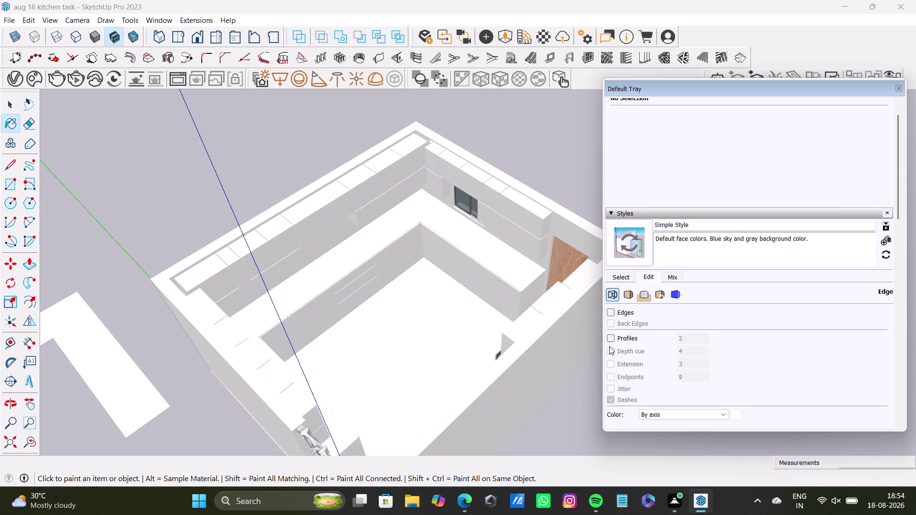
Collapse the side panels and undo five recent changes.
scroll(down, 3)
scroll(down, 3)
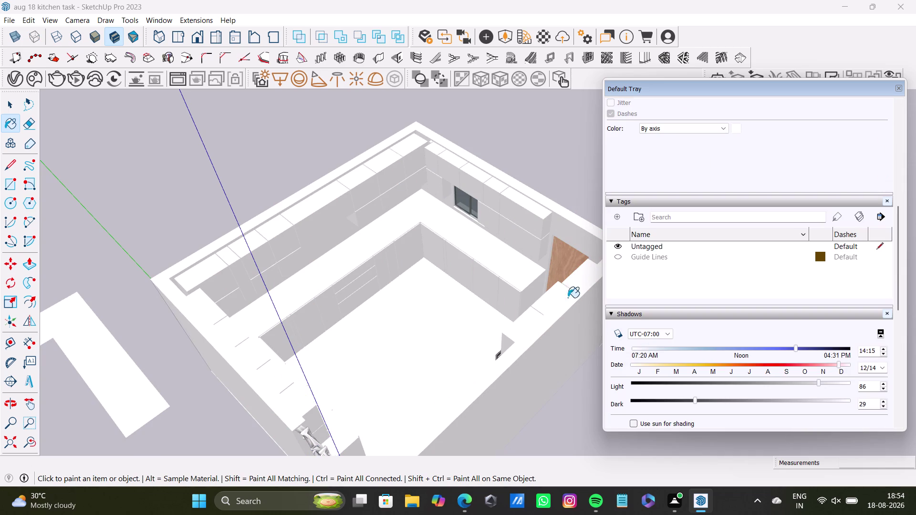
click(899, 90)
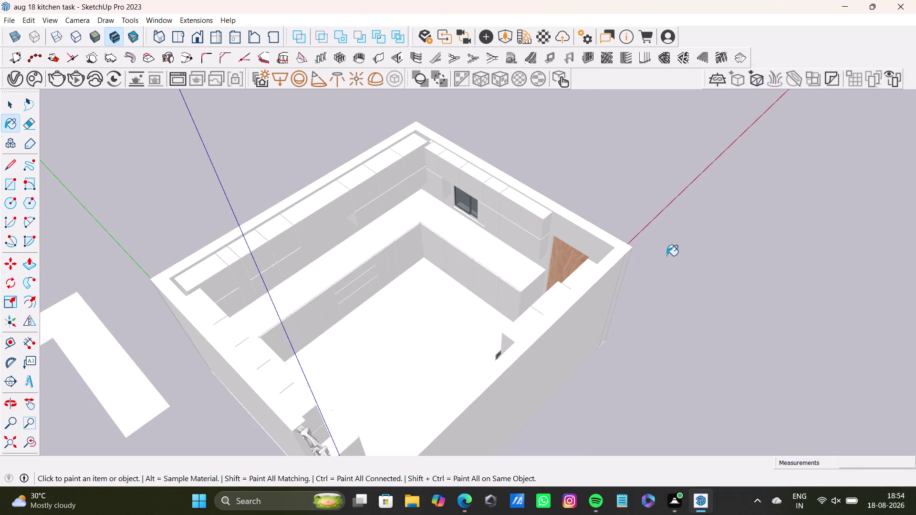
key(space)
click(678, 259)
click(680, 272)
scroll(down, 3)
key(ctrl+z)
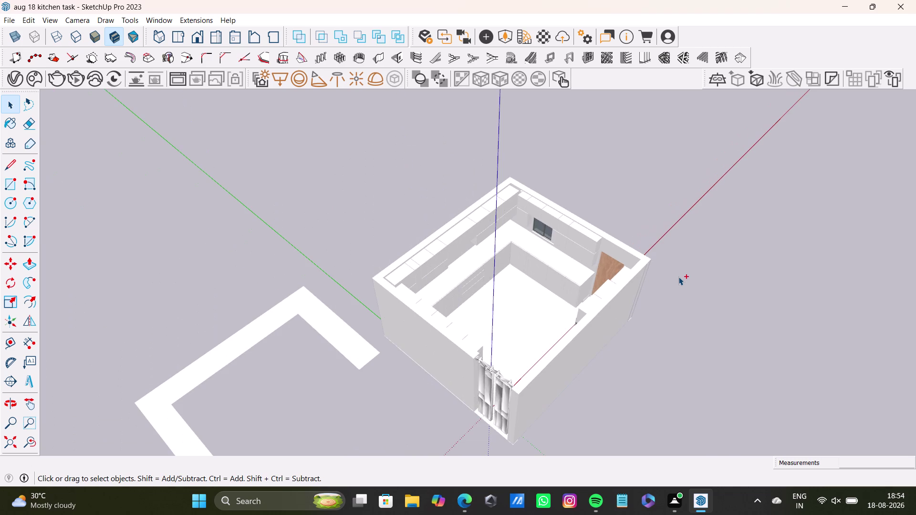
key(ctrl+z)
key(ctrl+z)
key(ctrl+z)
key(ctrl+z)
scroll(down, 3)
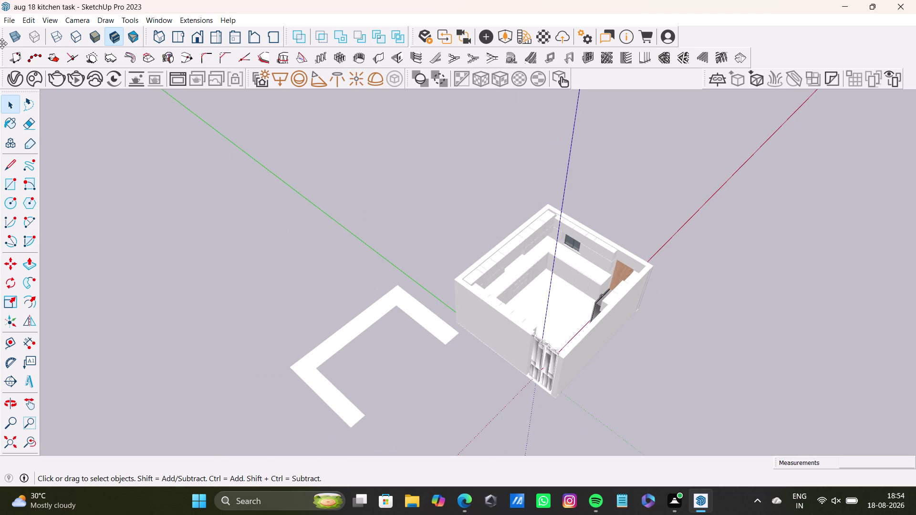
Reopen the Default Tray and scroll toward the materials panel.
click(6, 124)
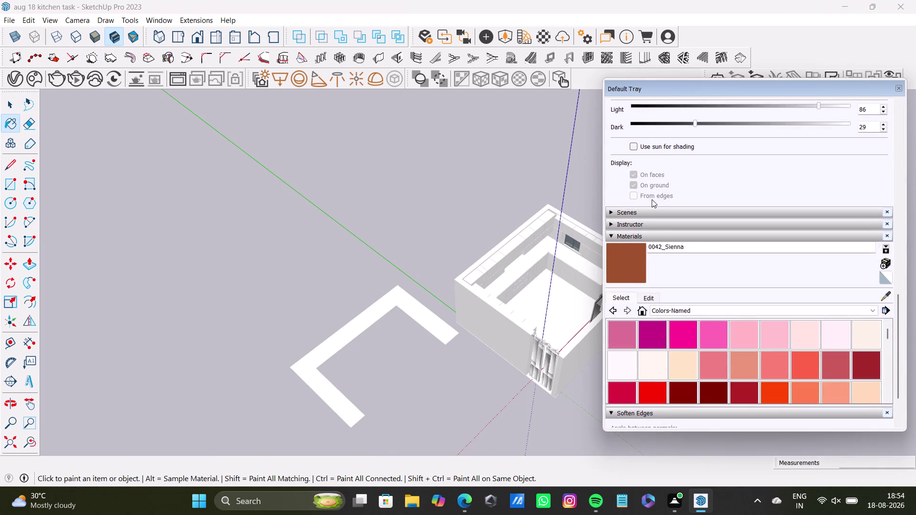
scroll(up, 3)
scroll(up, 3)
scroll(up, 3)
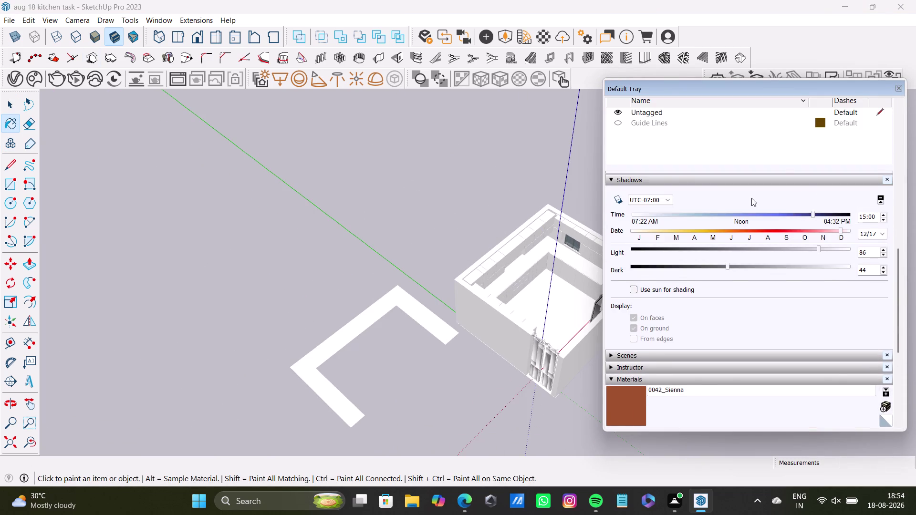
scroll(up, 3)
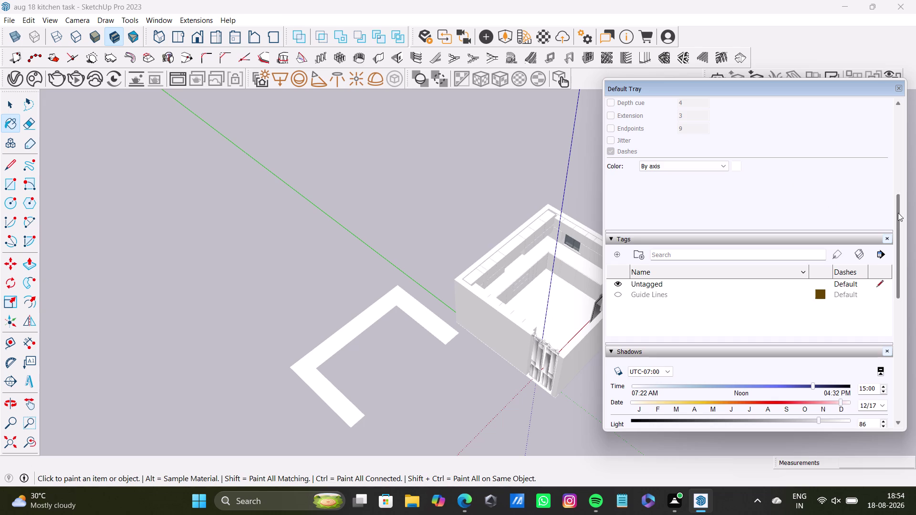
drag(898, 213, 896, 160)
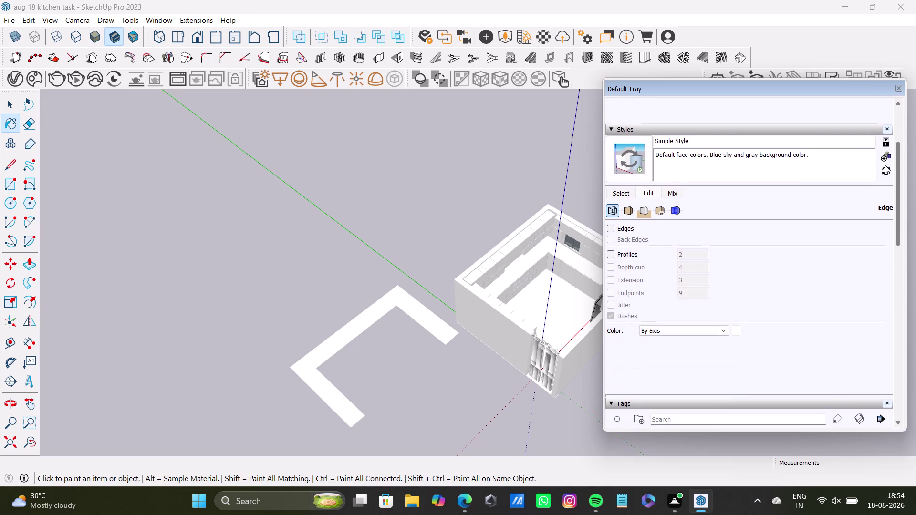
Turn Profiles and Edges back on and colour all edges one uniform black.
click(612, 254)
click(612, 230)
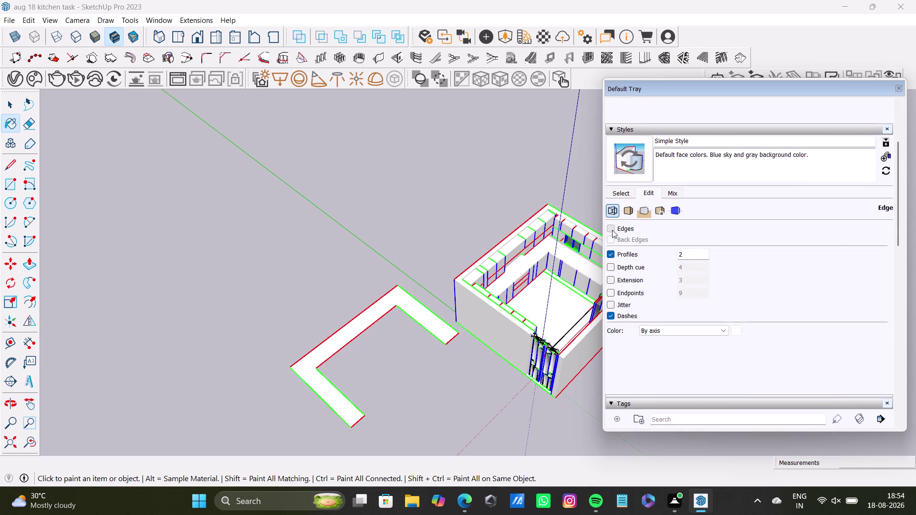
drag(691, 253, 675, 257)
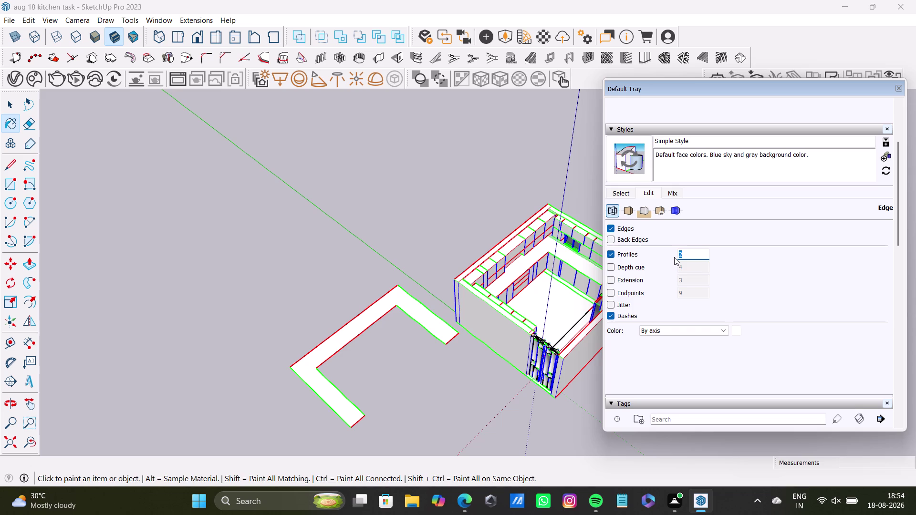
click(724, 335)
click(699, 343)
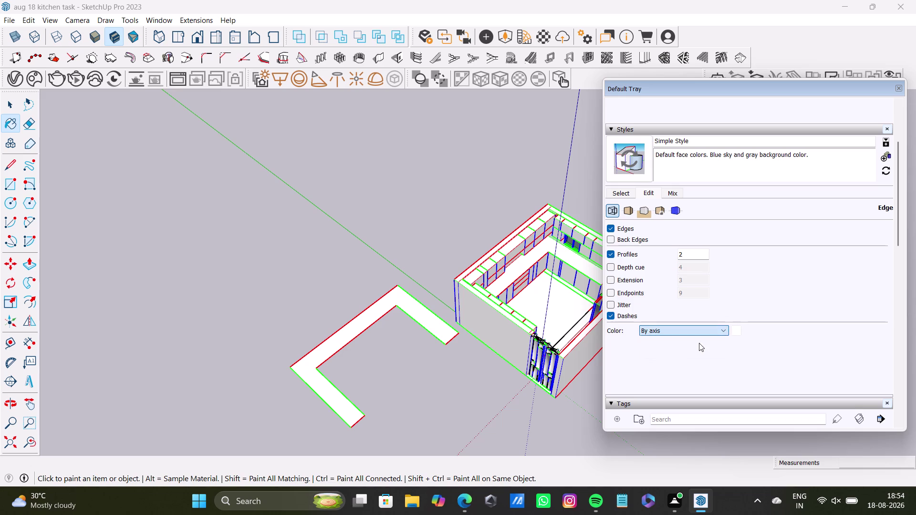
Load the Paint Bucket and scroll the Default Tray down to Materials.
key(space)
click(395, 203)
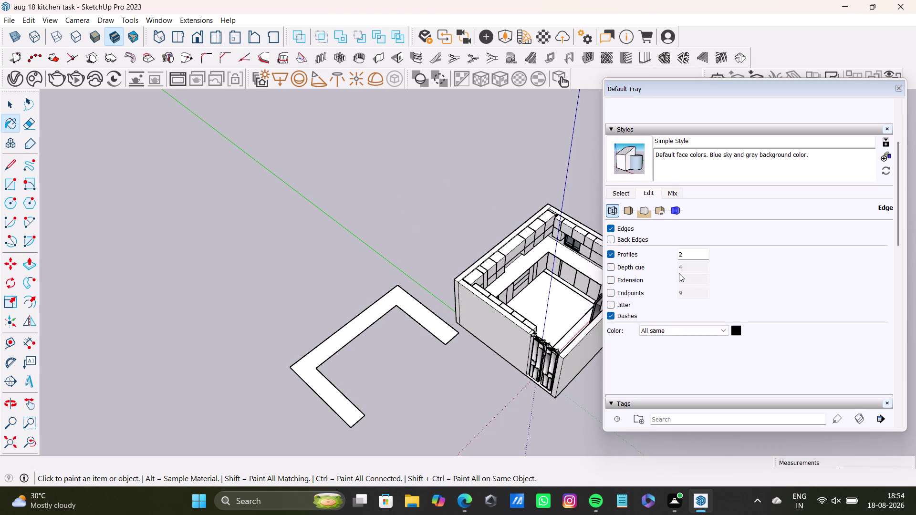
drag(897, 179, 886, 288)
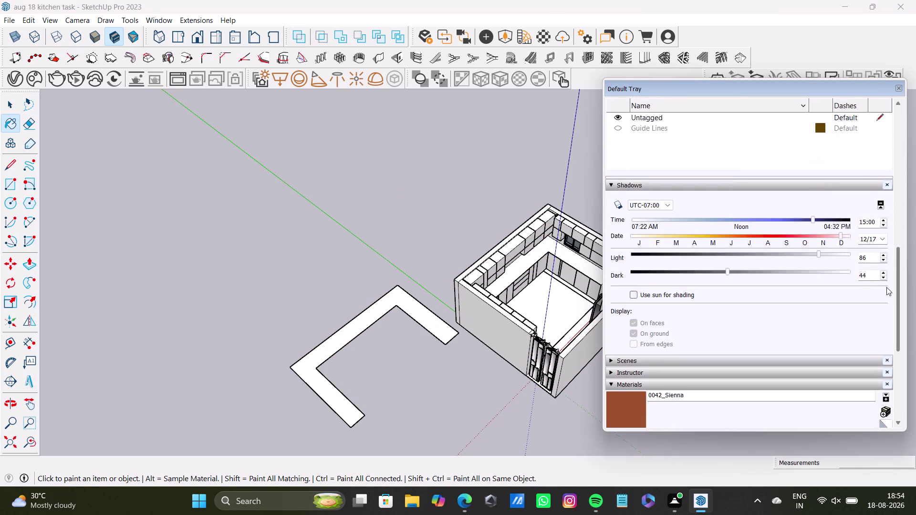
drag(887, 288, 880, 358)
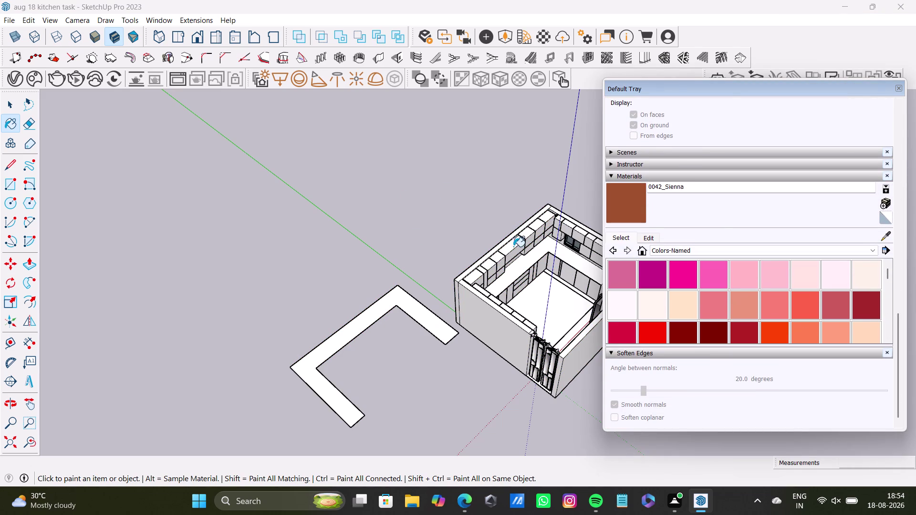
key(space)
scroll(down, 3)
Move closer to the back wall and select three backsplash strips beneath the cabinets.
middle_drag(528, 219, 433, 212)
scroll(up, 3)
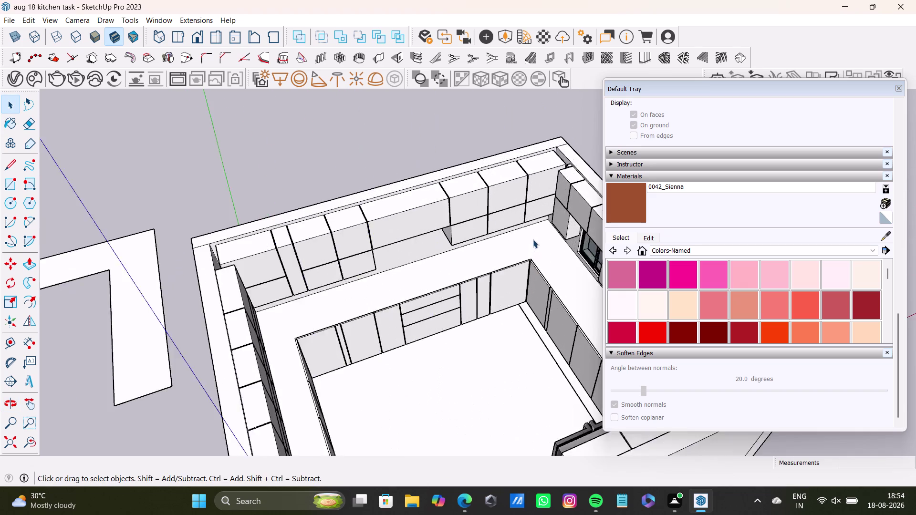
scroll(up, 3)
middle_drag(533, 240, 460, 158)
key(space)
click(453, 222)
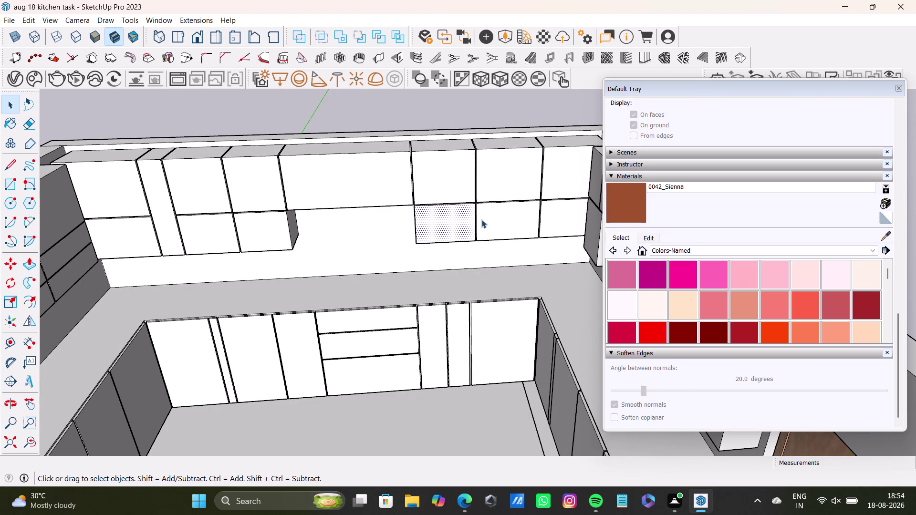
click(493, 219)
click(555, 215)
Add six strips near the side wall cabinets to the selection.
middle_drag(304, 249, 365, 182)
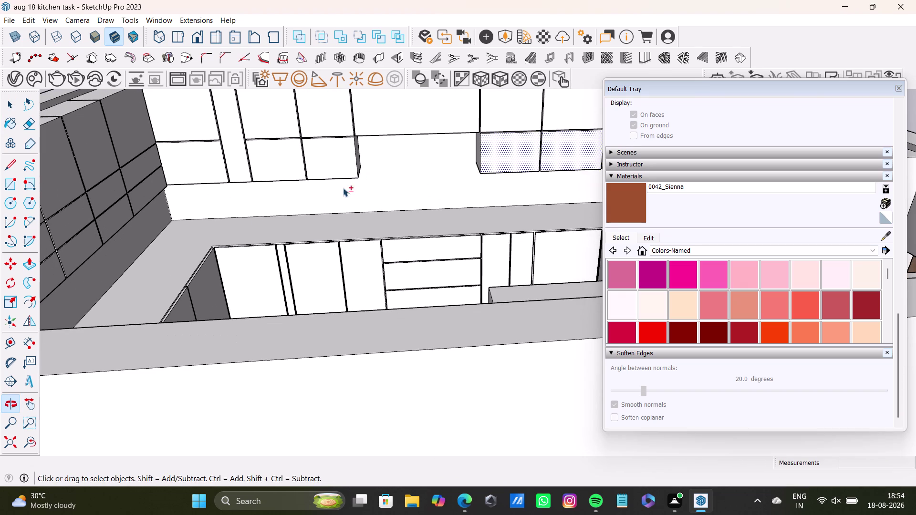
click(145, 166)
click(152, 180)
drag(105, 192, 108, 199)
click(122, 221)
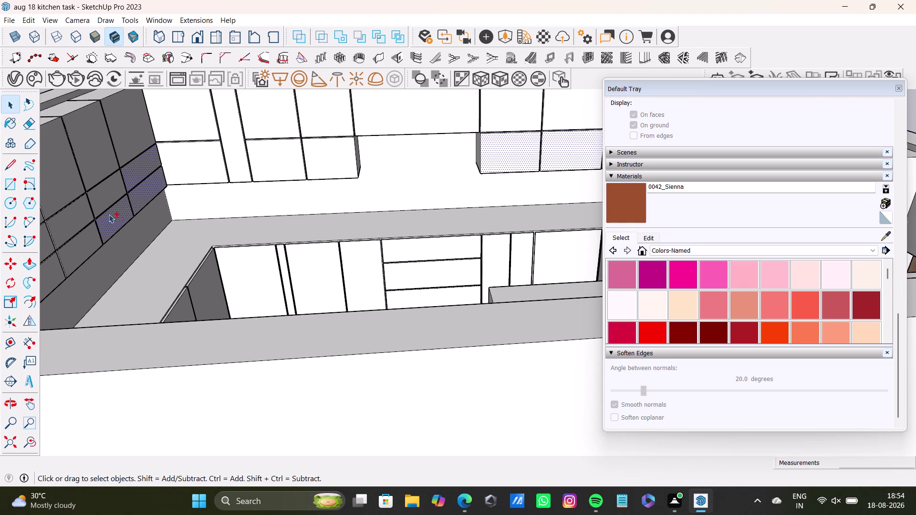
click(108, 205)
click(68, 219)
click(83, 244)
Add four more side-wall backsplash strips to the selection.
middle_drag(124, 246, 261, 195)
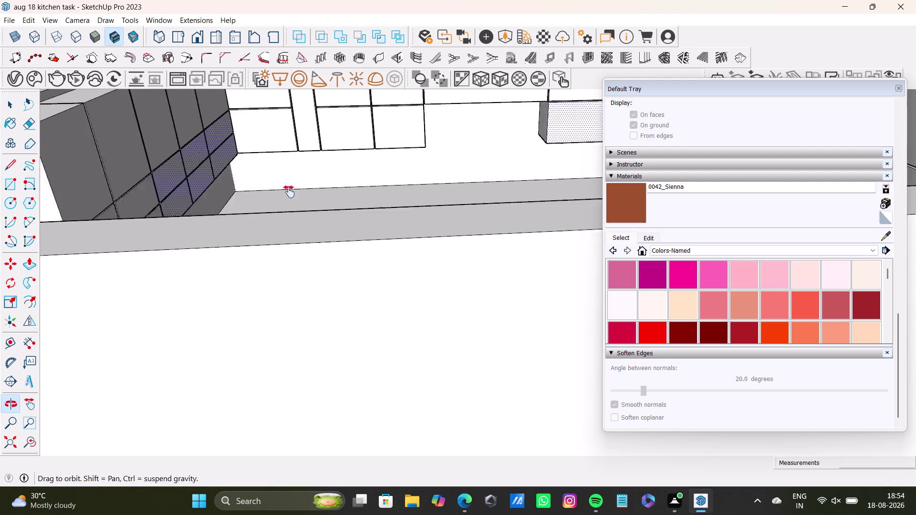
middle_drag(261, 195, 290, 192)
middle_drag(340, 221, 181, 291)
middle_drag(422, 161, 369, 268)
click(369, 210)
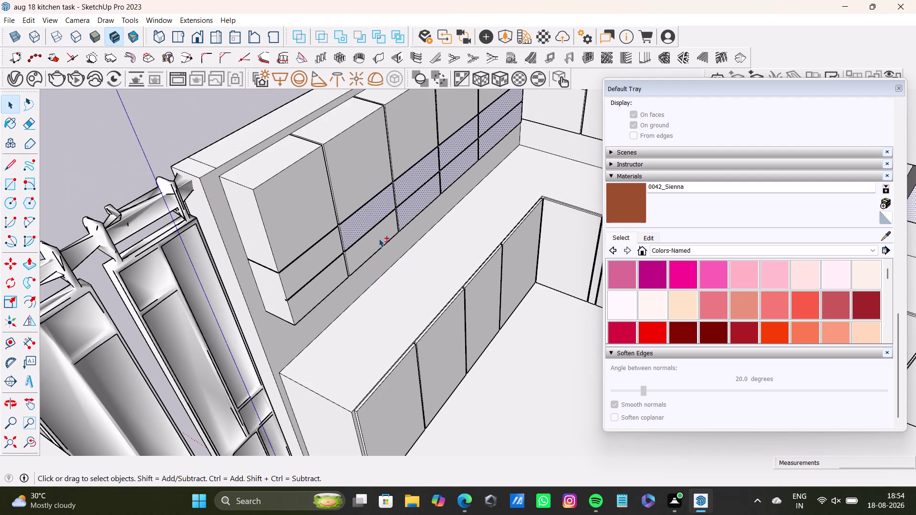
click(378, 238)
click(311, 255)
click(327, 286)
Add three strips beside the window to the selection.
middle_drag(406, 276, 291, 297)
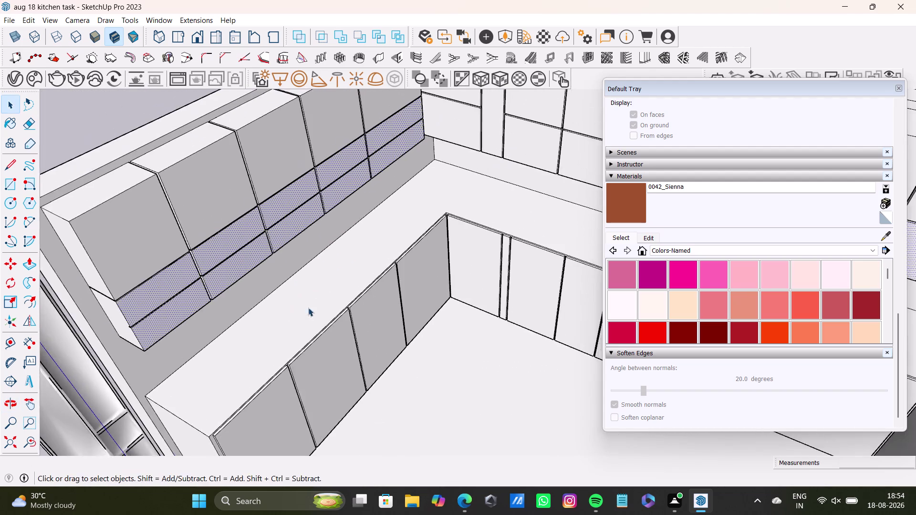
middle_drag(314, 313, 602, 331)
middle_drag(421, 235, 132, 319)
middle_drag(163, 298, 363, 331)
middle_drag(355, 243, 233, 322)
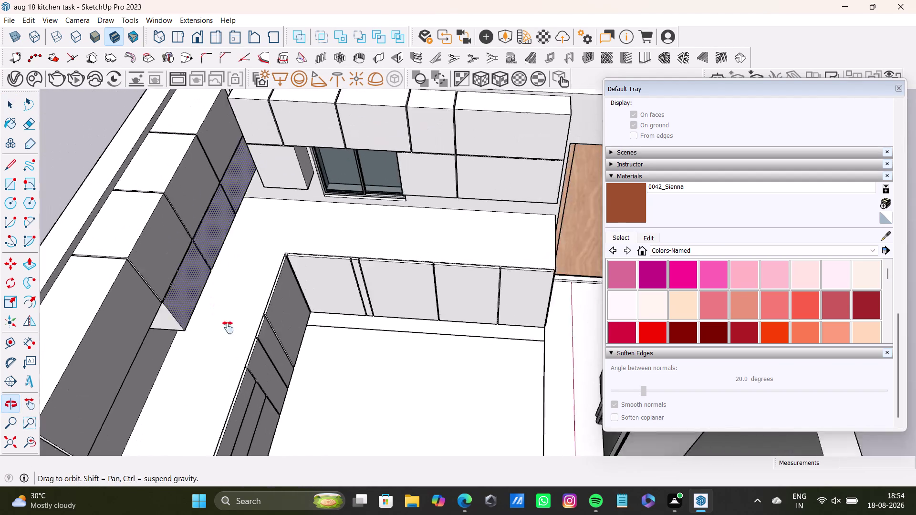
middle_drag(233, 322, 227, 331)
click(231, 224)
click(375, 230)
click(437, 221)
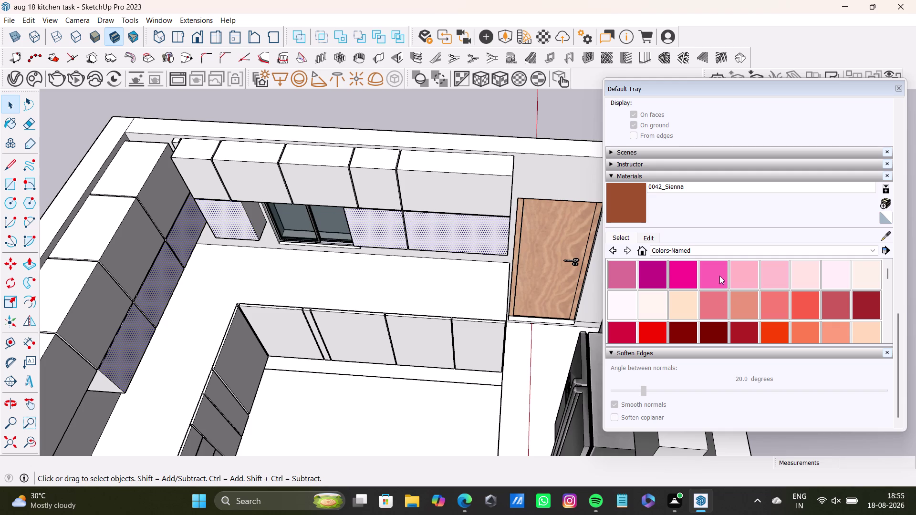
Paint the selected strips with Translucent Glass Safety from Glass and Mirrors.
click(736, 251)
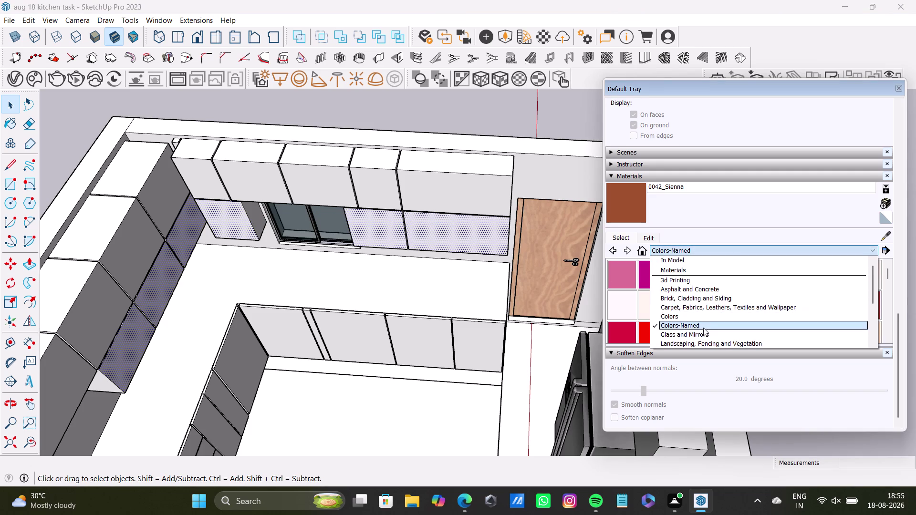
click(700, 334)
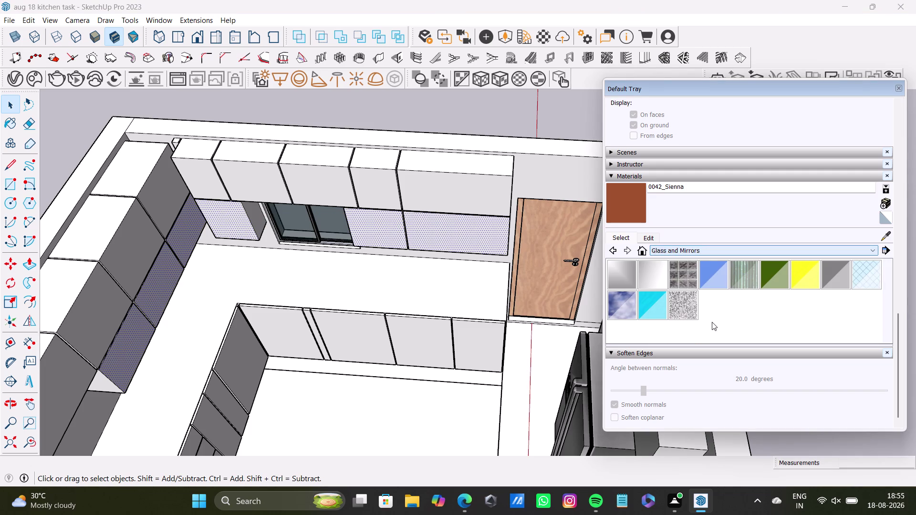
click(874, 281)
click(459, 241)
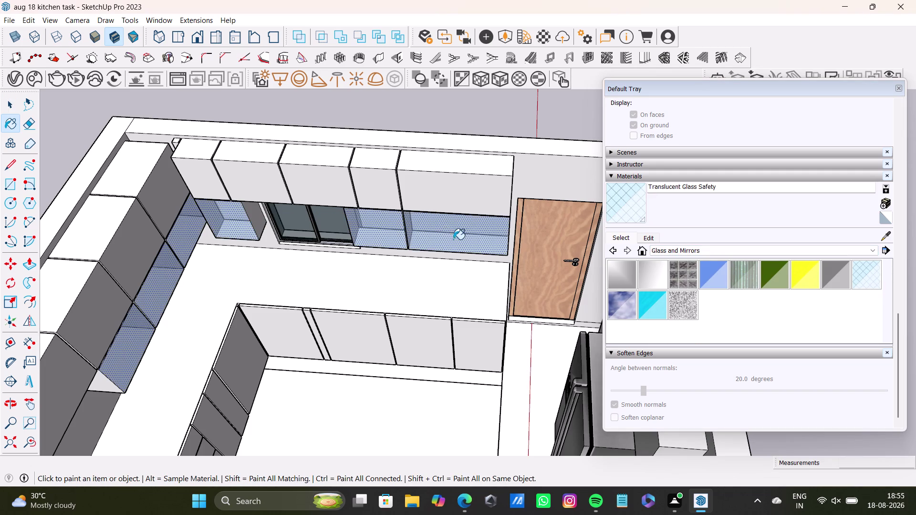
middle_drag(462, 246, 309, 178)
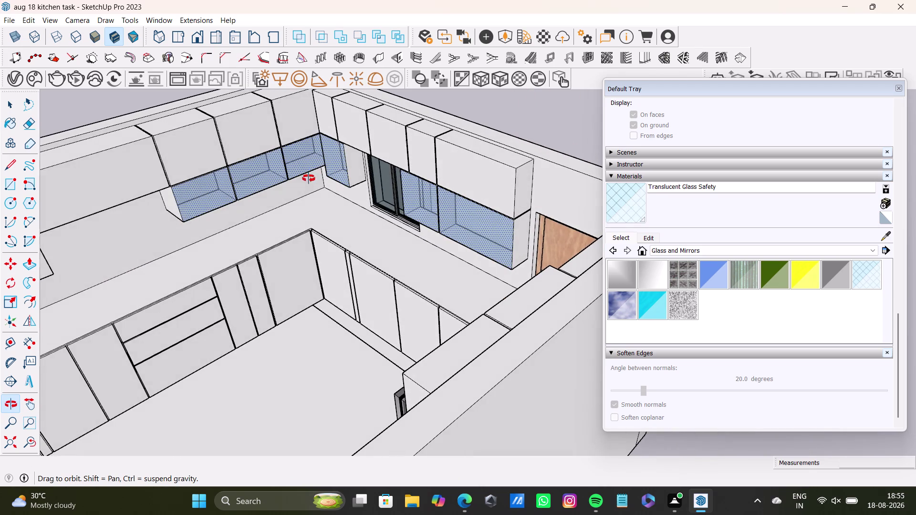
middle_drag(309, 178, 492, 272)
scroll(up, 3)
middle_drag(492, 251, 496, 297)
scroll(up, 3)
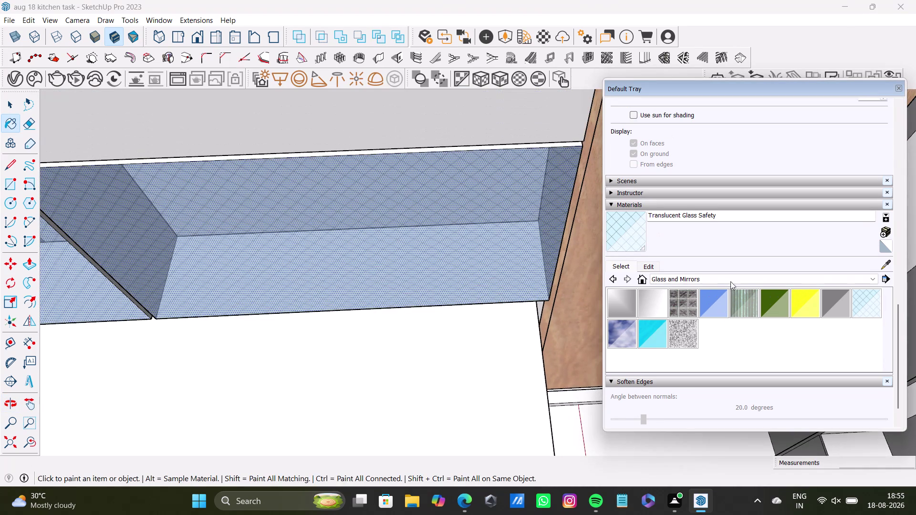
Pick 0035_Tan from the named colours collection and paint the glass strip tan.
scroll(up, 3)
click(778, 312)
scroll(down, 3)
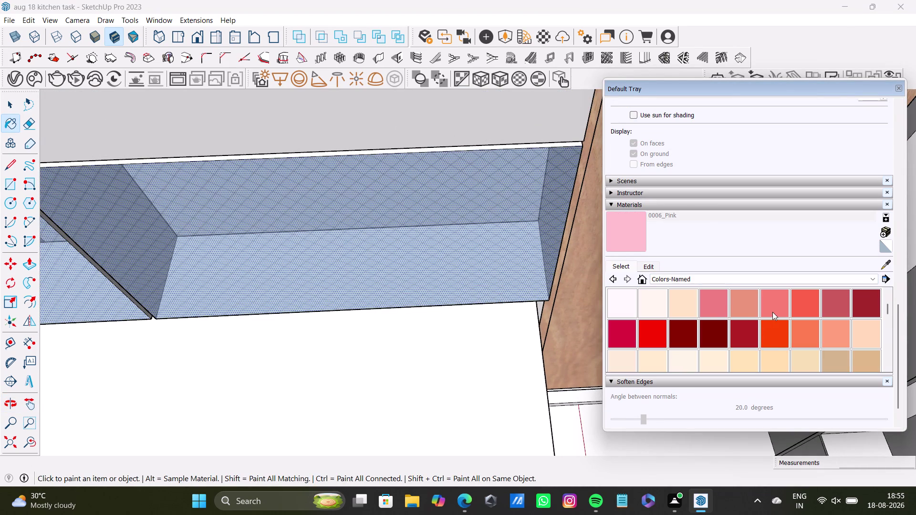
scroll(down, 3)
scroll(down, 3)
scroll(down, 3)
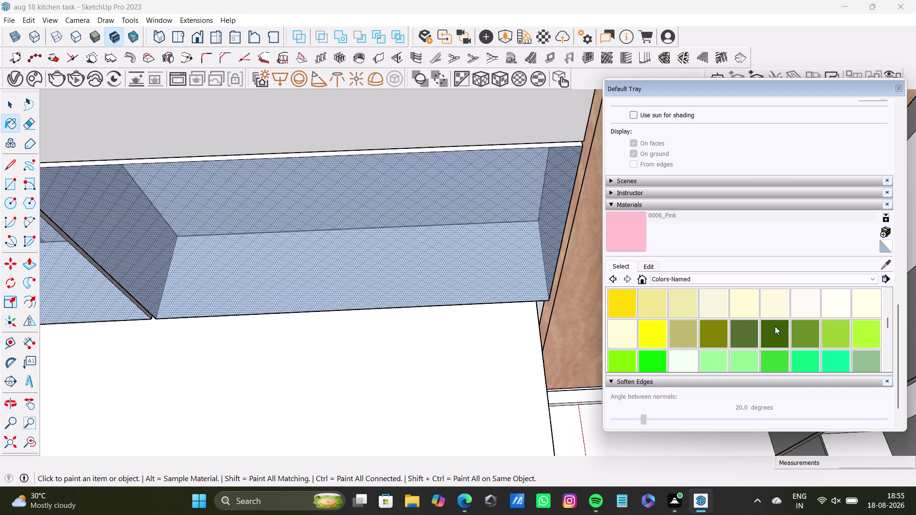
scroll(down, 3)
scroll(down, 3)
scroll(down, 3)
scroll(down, 3)
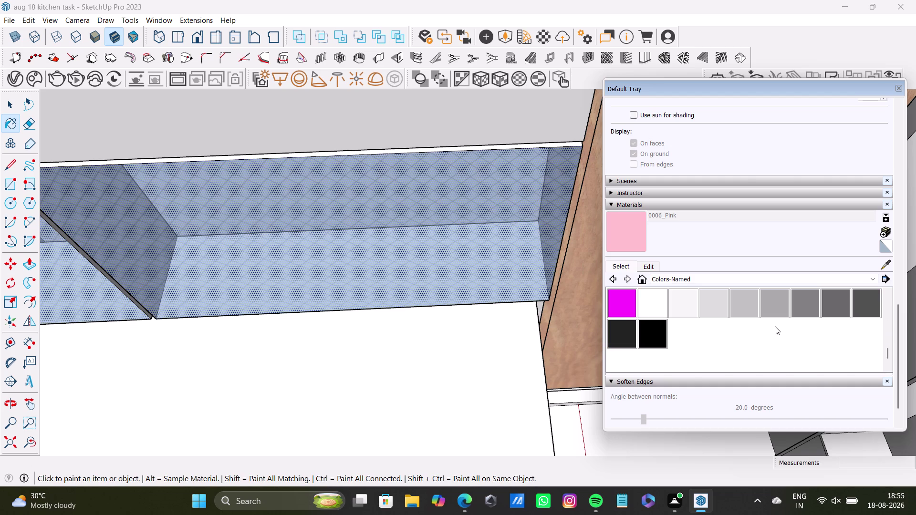
scroll(up, 3)
scroll(down, 3)
scroll(down, 3)
click(833, 304)
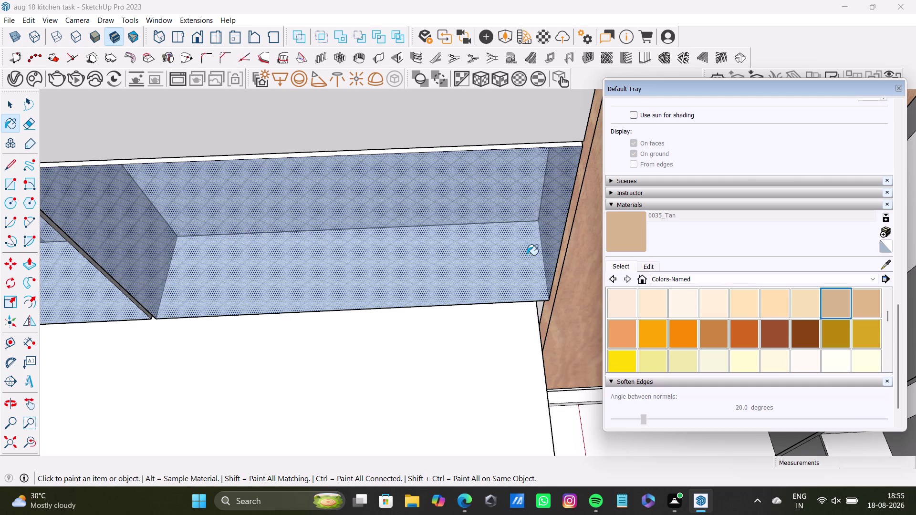
click(495, 211)
Orbit along the cabinet run to inspect the tan backsplash strips from above.
scroll(up, 3)
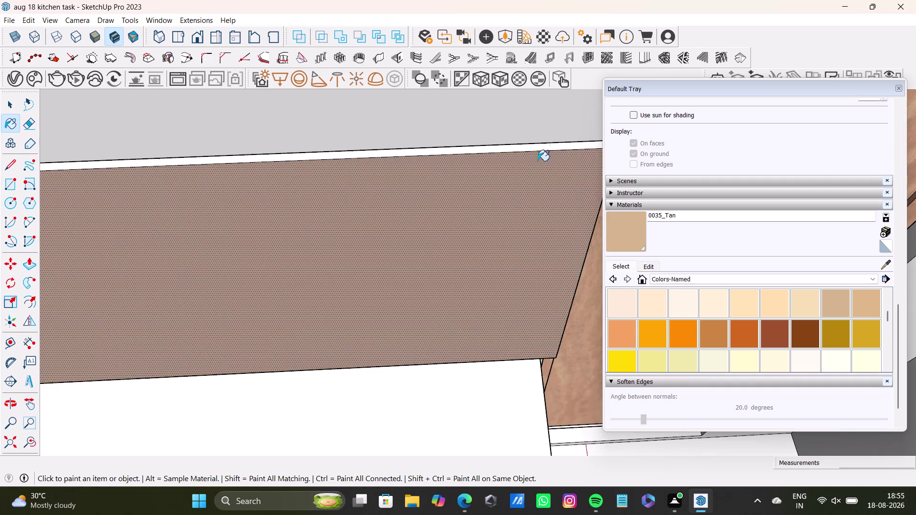
scroll(down, 3)
scroll(down, 3)
middle_drag(484, 234, 250, 214)
scroll(up, 3)
middle_drag(321, 173, 398, 250)
scroll(down, 3)
middle_drag(399, 249, 378, 259)
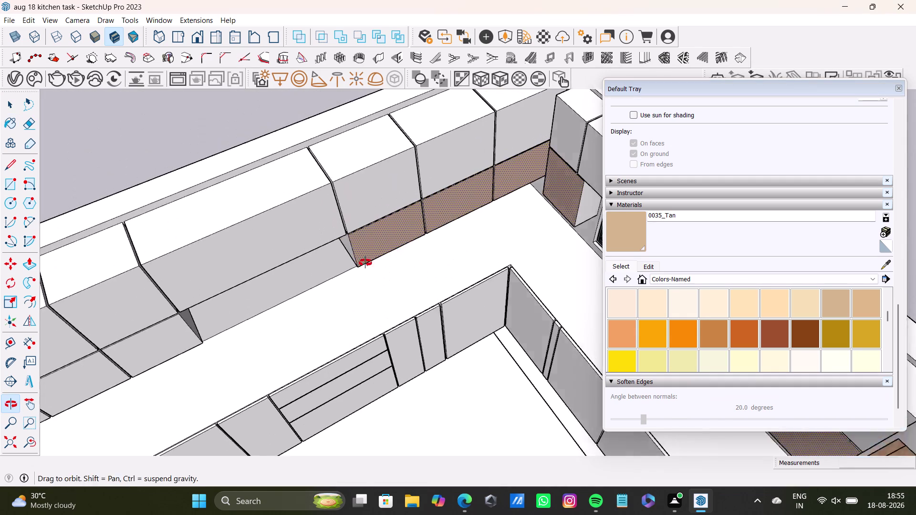
middle_drag(377, 258, 159, 221)
scroll(down, 3)
middle_drag(224, 196, 486, 245)
scroll(up, 3)
middle_drag(372, 229, 348, 229)
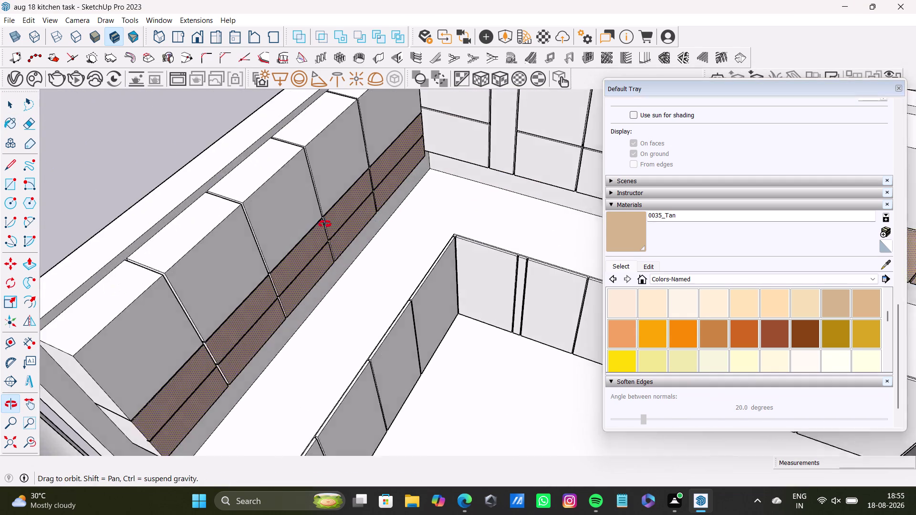
middle_drag(348, 229, 435, 221)
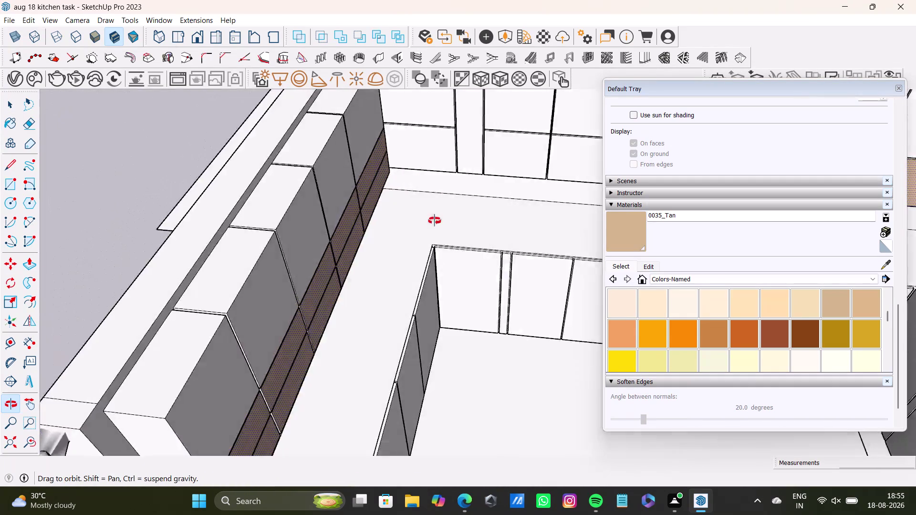
middle_drag(435, 221, 203, 248)
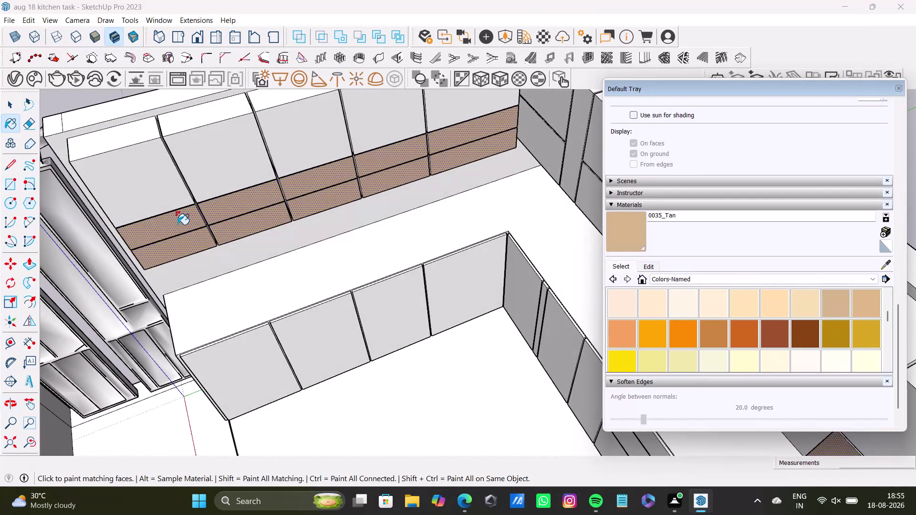
scroll(up, 3)
scroll(up, 3)
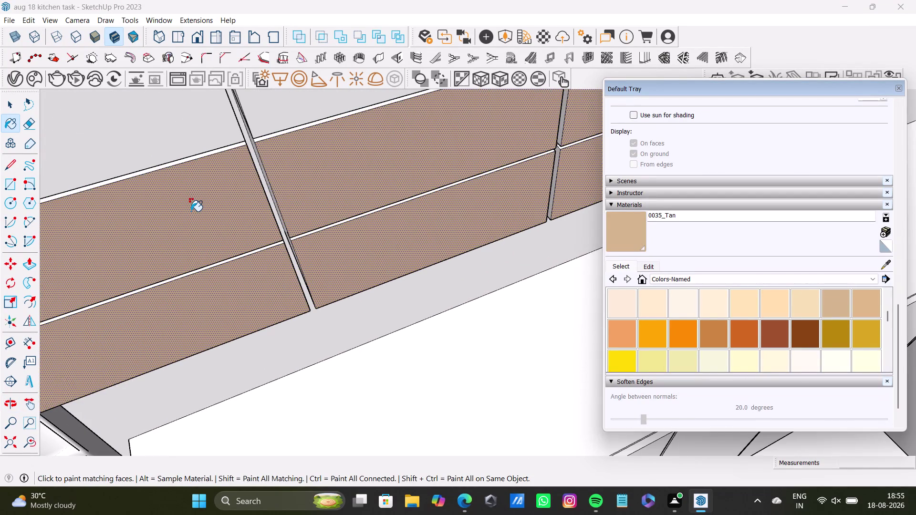
middle_drag(192, 211, 419, 186)
Apply tan to the selected strips, then begin selecting backsplash strips with Select.
click(366, 211)
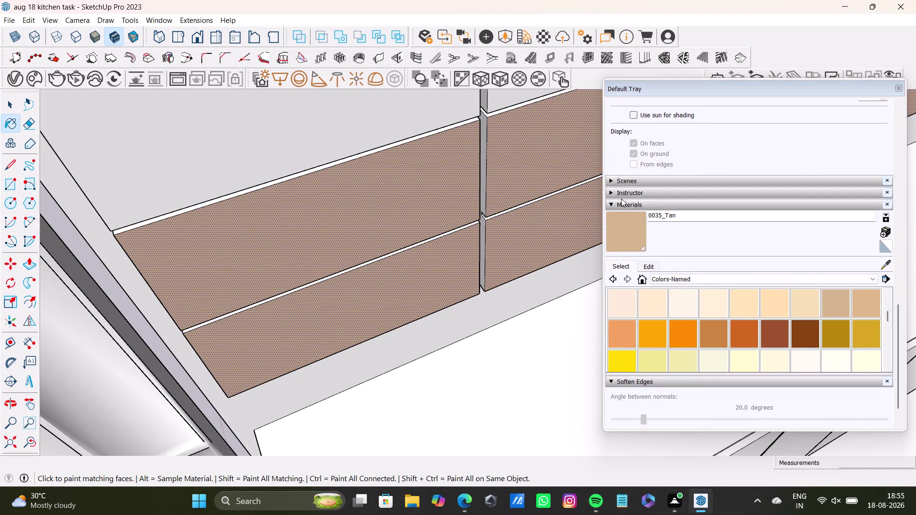
key(space)
click(380, 218)
click(378, 188)
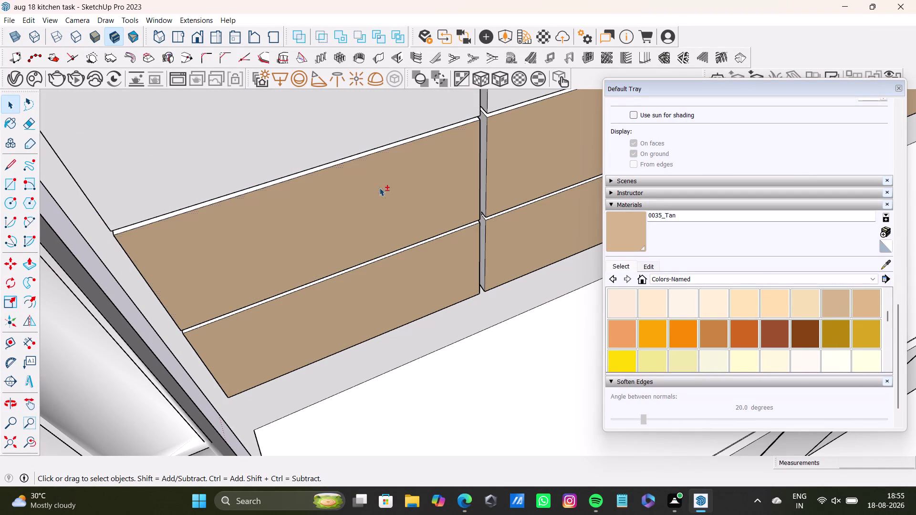
click(534, 174)
click(531, 241)
click(409, 279)
click(404, 206)
scroll(down, 3)
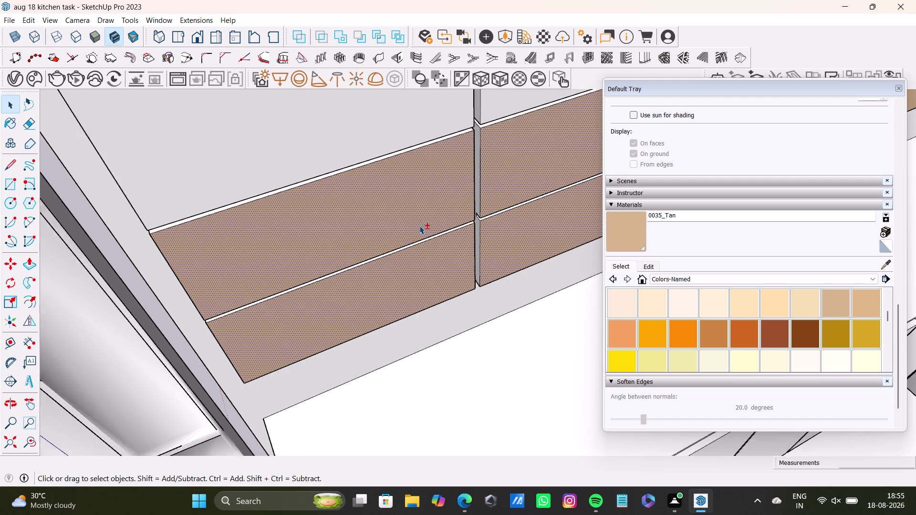
scroll(down, 3)
middle_drag(515, 197, 315, 283)
Adjust which backsplash strips are selected further along the cabinet run.
click(456, 218)
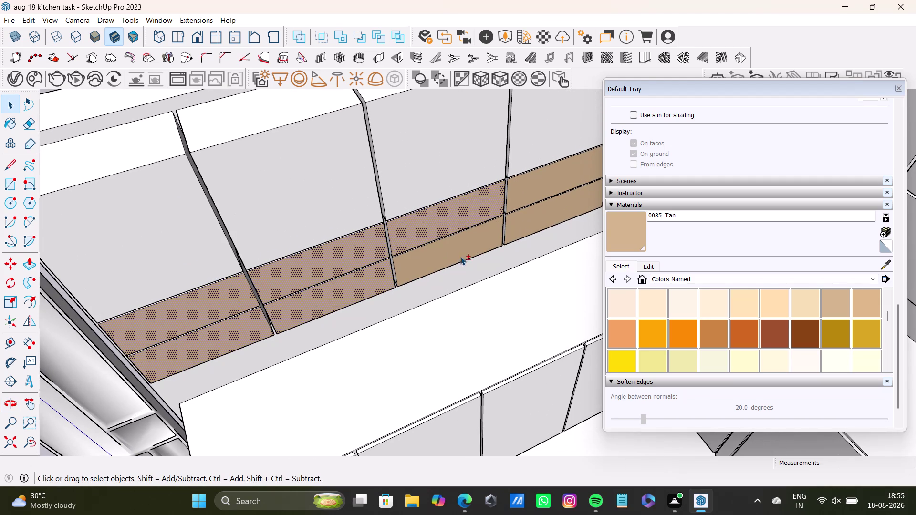
click(461, 257)
click(583, 180)
click(583, 217)
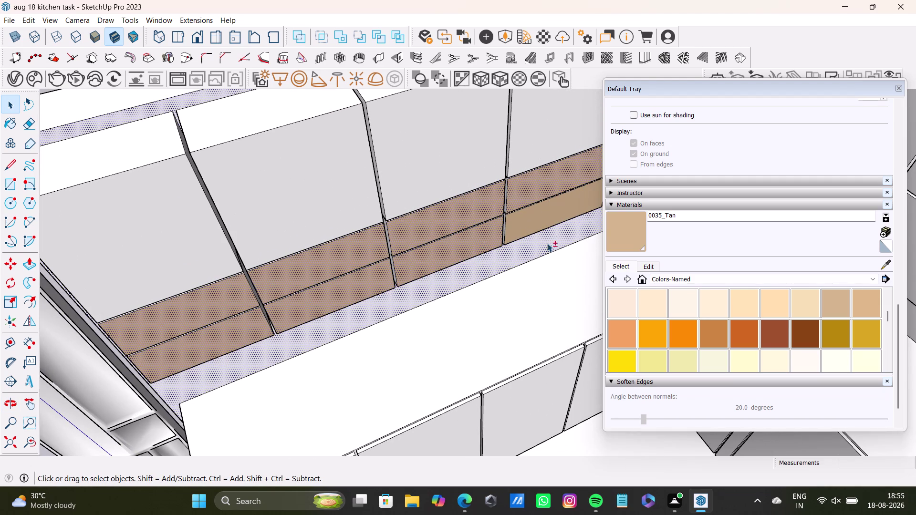
click(547, 243)
click(540, 216)
middle_drag(524, 202, 257, 254)
click(412, 185)
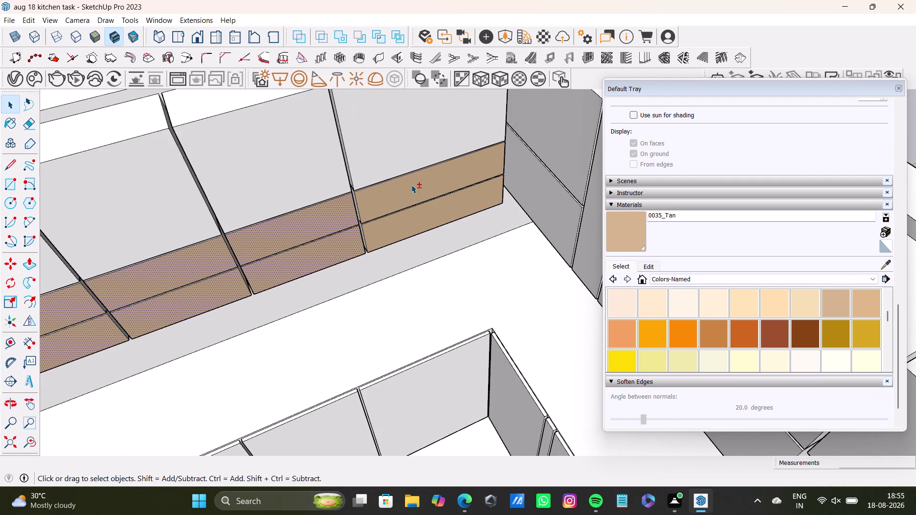
click(420, 220)
Deselect the in-between strips so every other one stays picked, then choose the Colors collection.
middle_drag(284, 209, 425, 148)
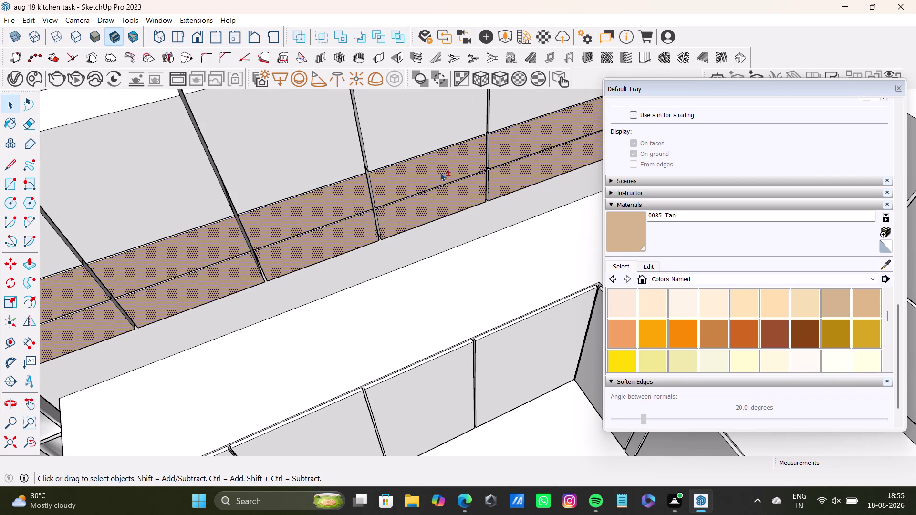
click(501, 150)
click(471, 196)
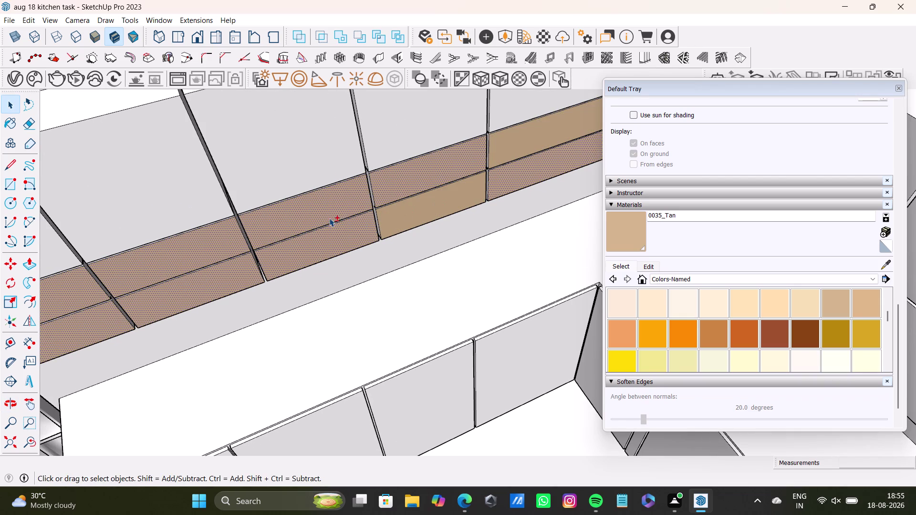
click(327, 208)
scroll(down, 3)
middle_drag(283, 239, 317, 218)
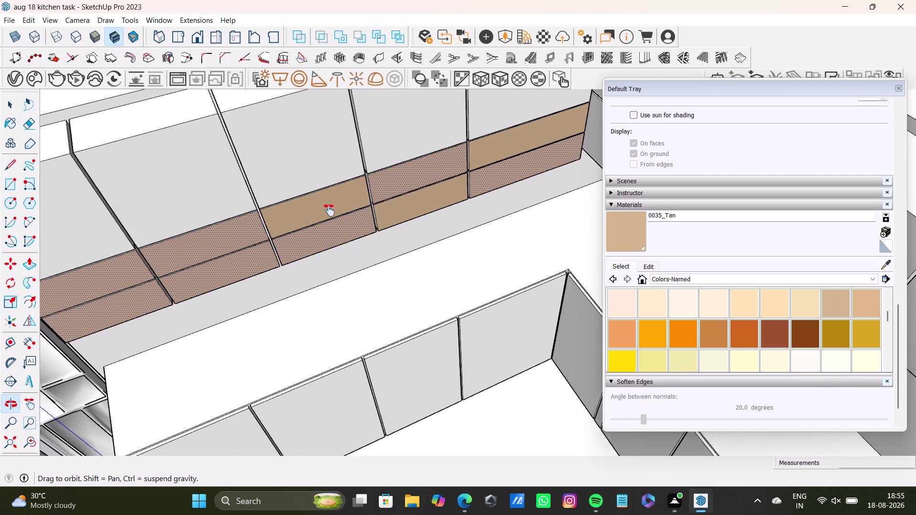
middle_drag(318, 218, 360, 193)
click(299, 237)
click(192, 263)
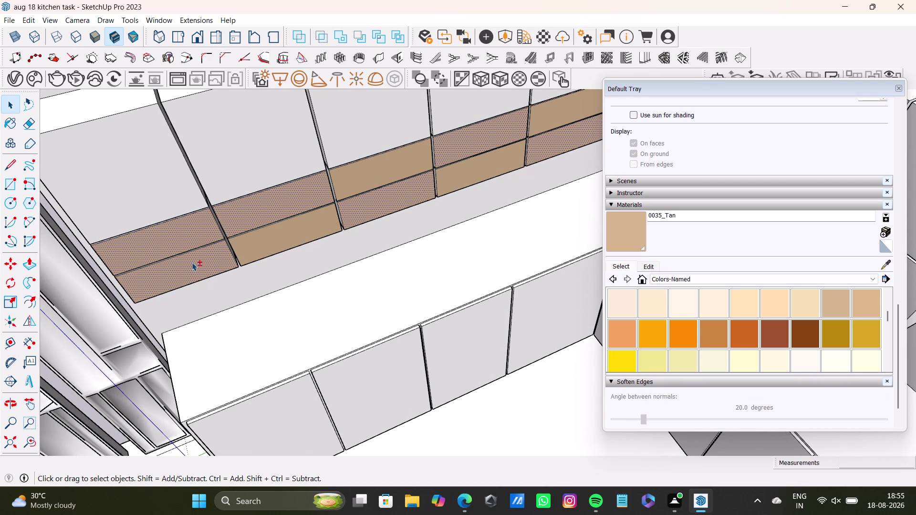
click(206, 230)
click(218, 266)
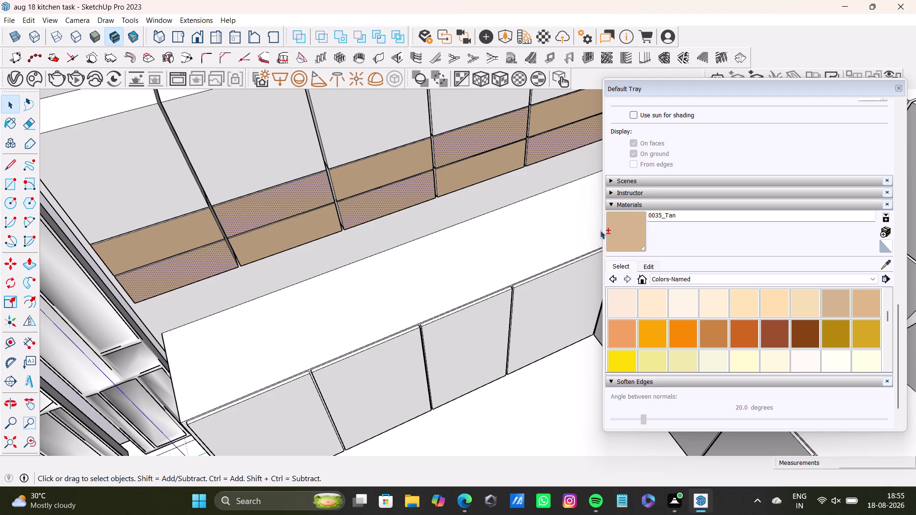
click(819, 220)
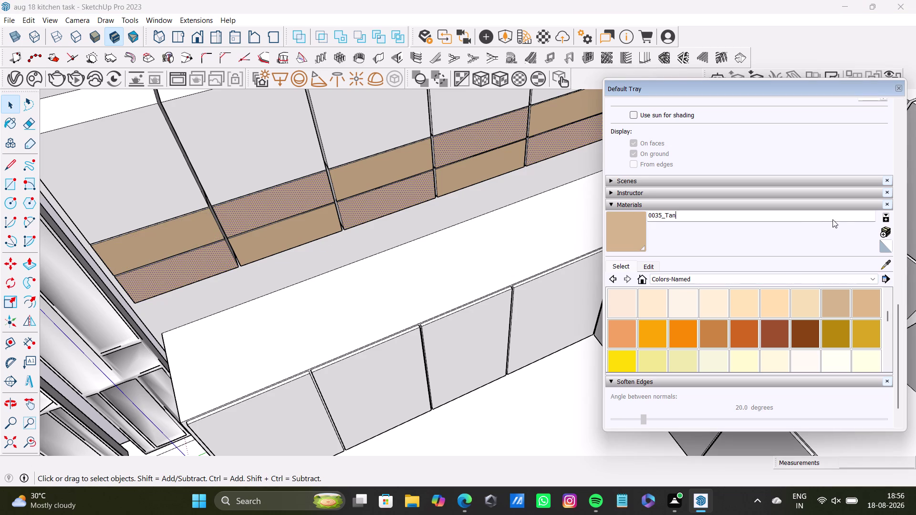
scroll(down, 3)
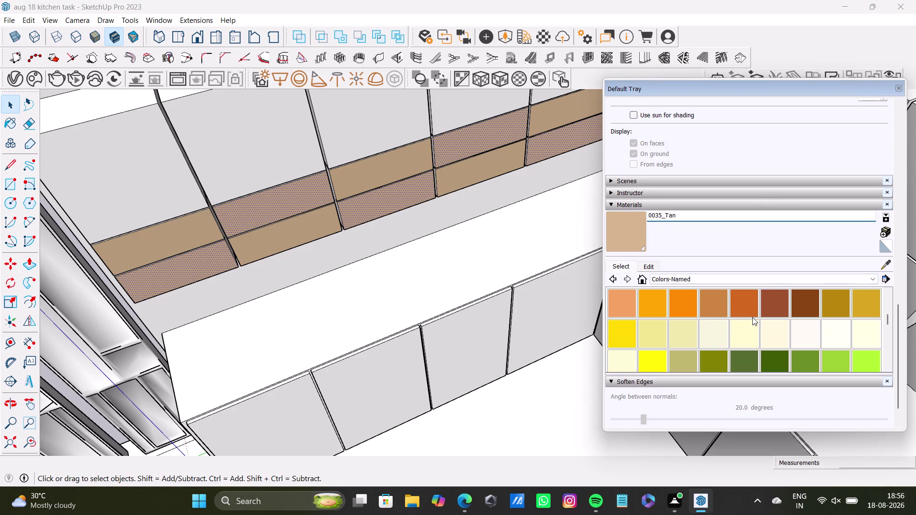
scroll(down, 3)
Paint the selected strips with Translucent Glass Safety from Glass and Mirrors.
click(753, 281)
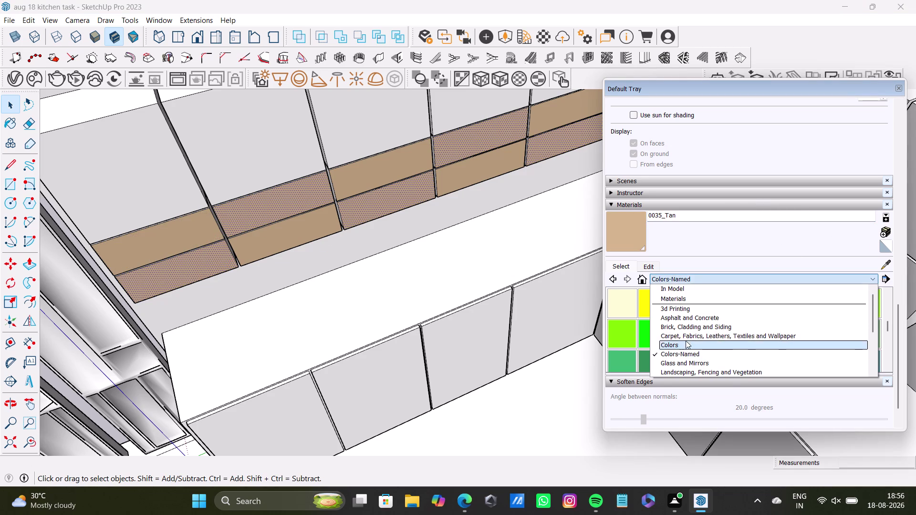
click(687, 362)
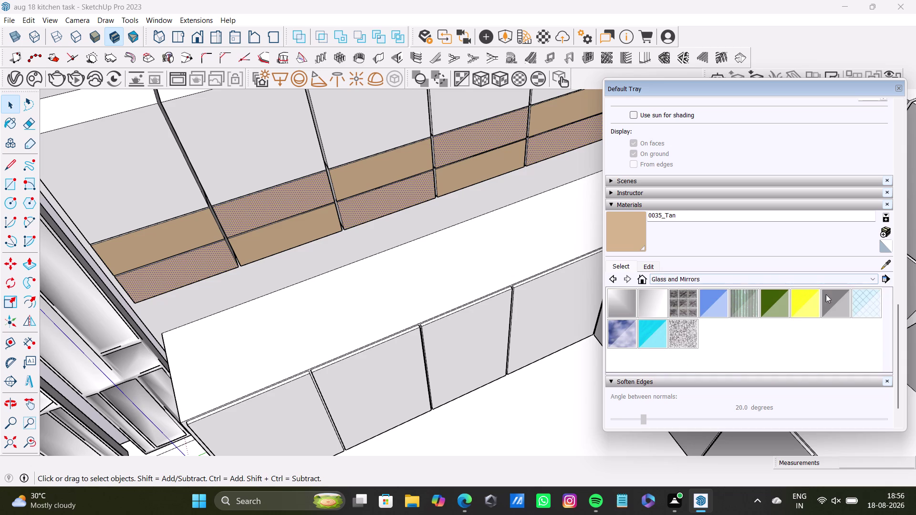
click(868, 306)
click(415, 194)
Orbit around the kitchen toward the window wall to view the alternating strips.
scroll(down, 3)
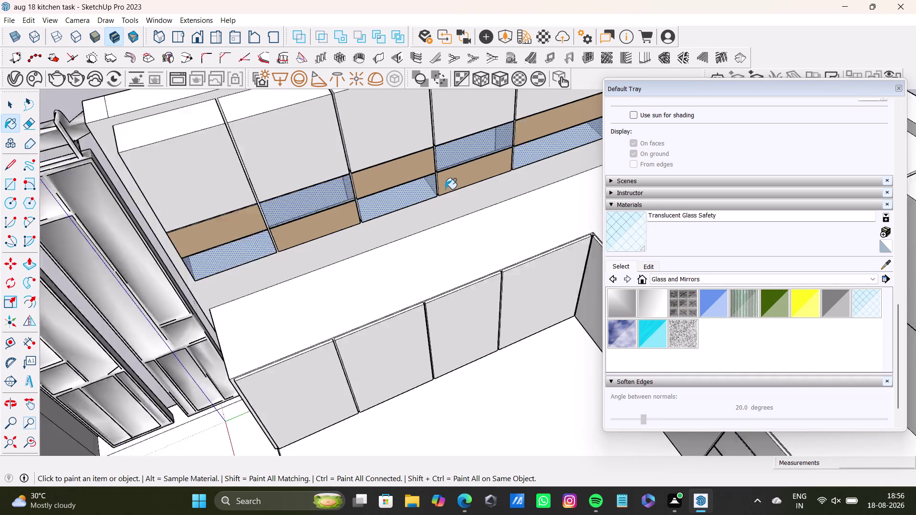
scroll(down, 3)
middle_drag(417, 240, 416, 139)
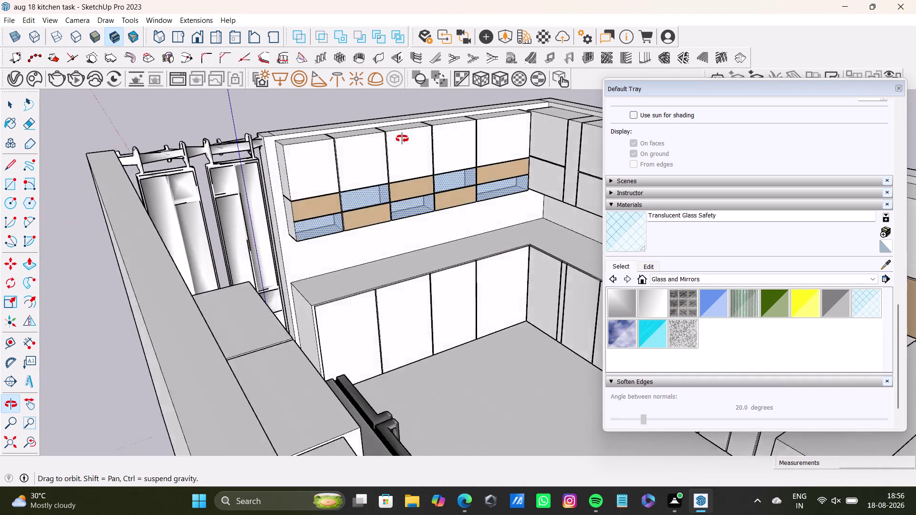
middle_drag(417, 139, 669, 226)
scroll(down, 3)
middle_drag(405, 239, 582, 236)
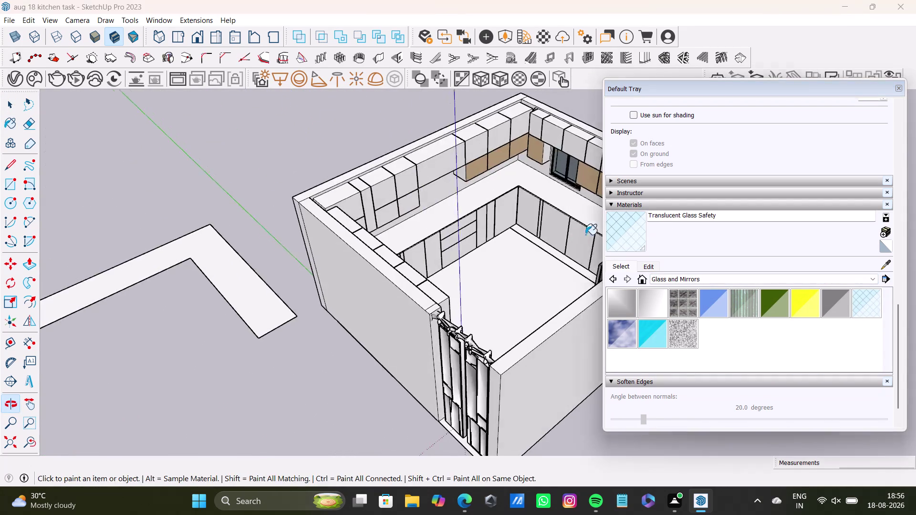
scroll(down, 3)
middle_drag(512, 208, 304, 241)
middle_drag(297, 247, 516, 209)
scroll(up, 3)
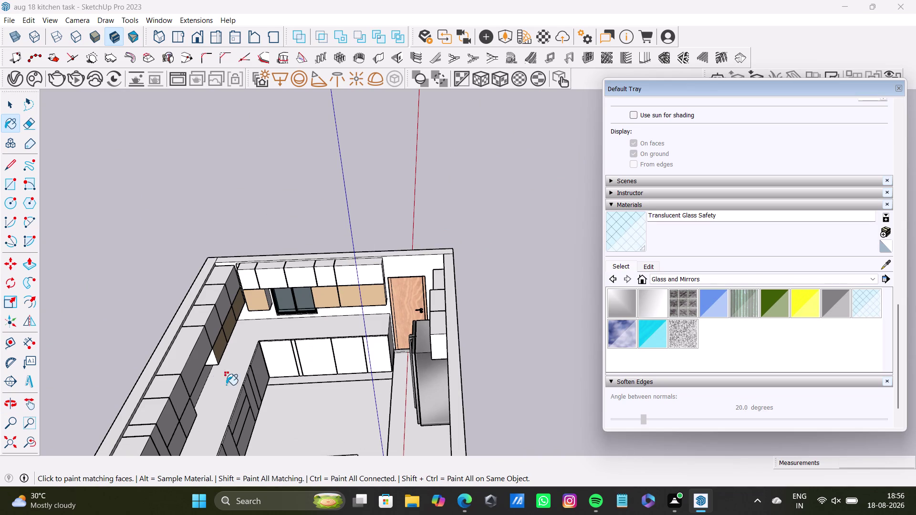
middle_drag(339, 370, 206, 374)
scroll(up, 3)
middle_drag(301, 257, 356, 255)
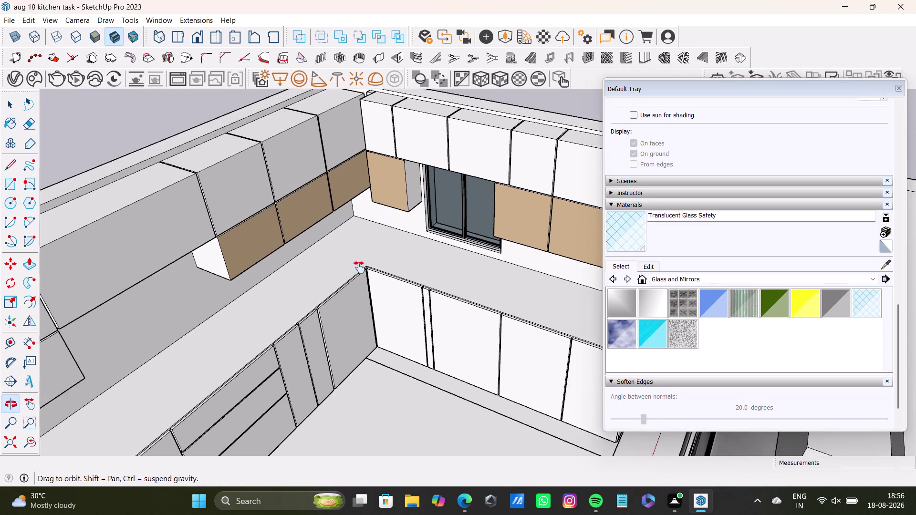
middle_drag(356, 256, 359, 268)
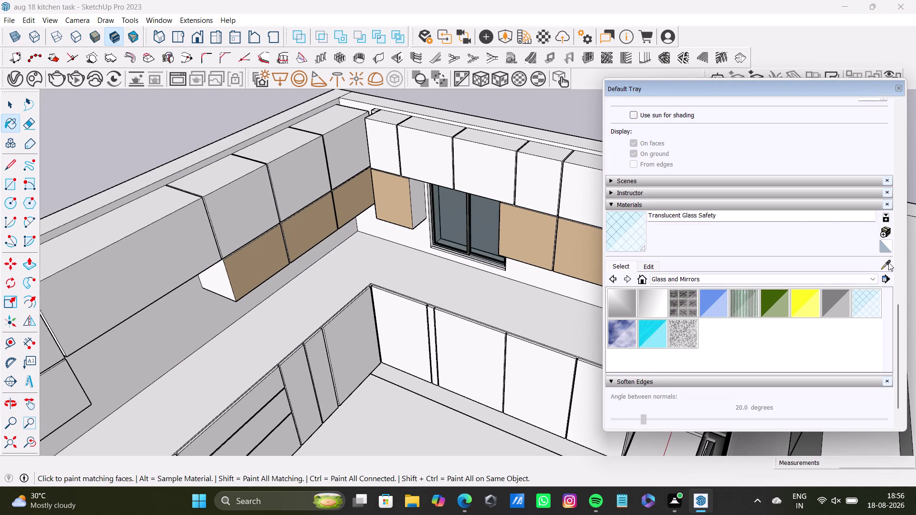
Sample 0035_Tan from a backsplash strip with the eyedropper.
click(889, 263)
click(400, 195)
click(632, 239)
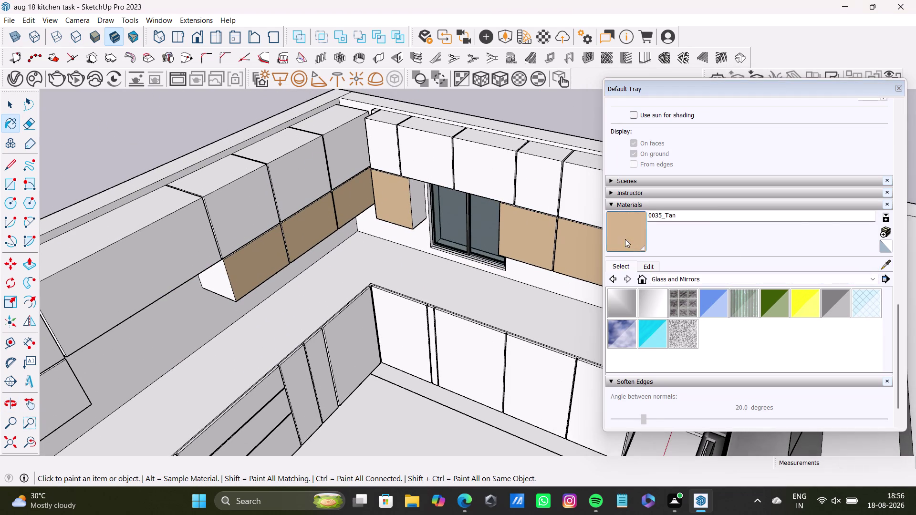
scroll(up, 3)
click(424, 191)
scroll(down, 3)
Orbit and zoom out to view the whole kitchen model.
middle_drag(394, 217, 403, 212)
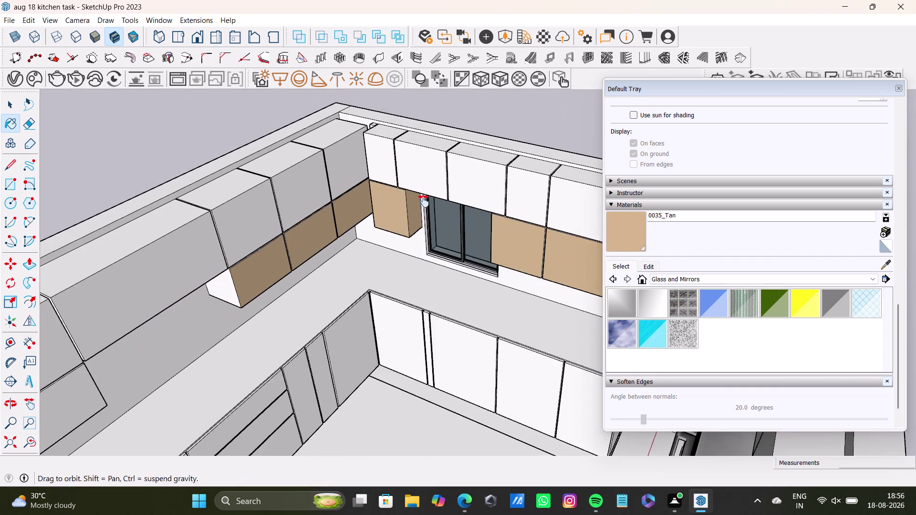
middle_drag(403, 211, 480, 170)
click(313, 245)
scroll(down, 3)
middle_drag(410, 246, 324, 270)
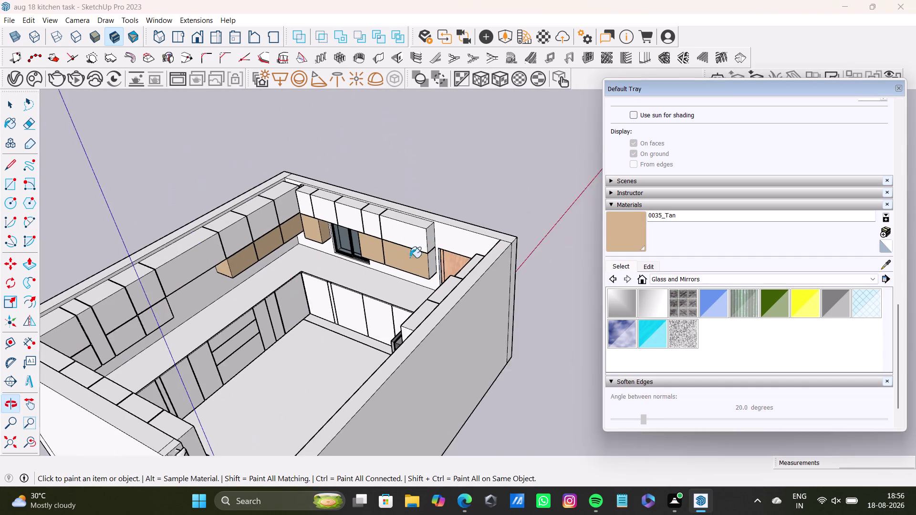
scroll(up, 3)
click(436, 257)
scroll(down, 3)
middle_drag(389, 300, 132, 247)
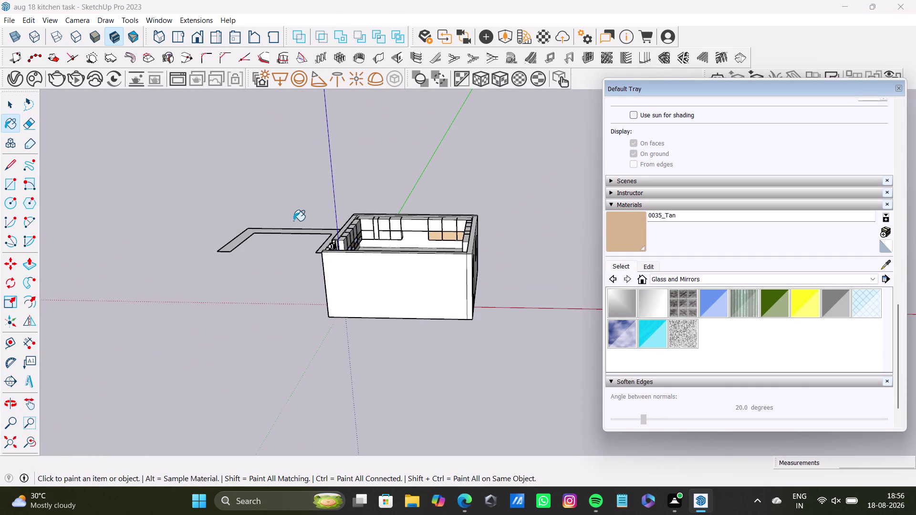